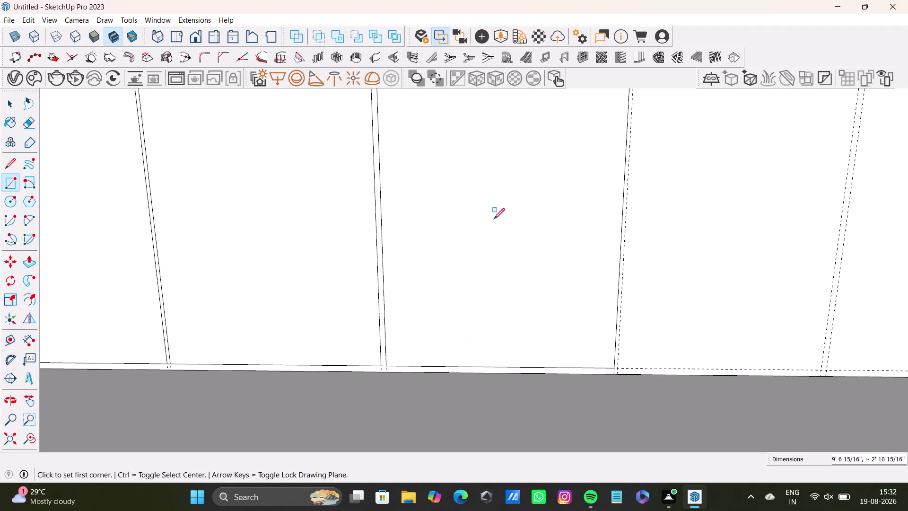
Draw a full-height rectangle over a wall panel, from its top corner to the floor.
scroll(down, 3)
scroll(down, 3)
middle_drag(492, 205, 467, 370)
scroll(up, 3)
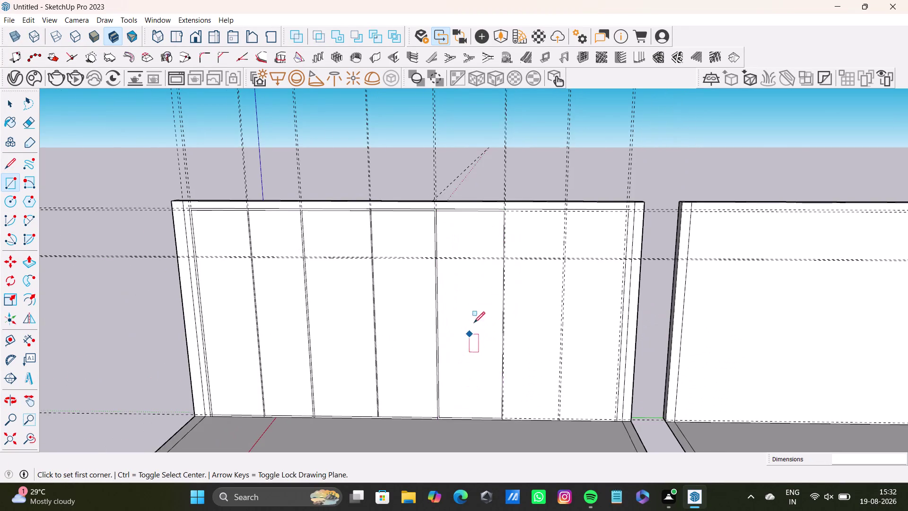
scroll(up, 3)
middle_drag(519, 210, 447, 311)
scroll(up, 3)
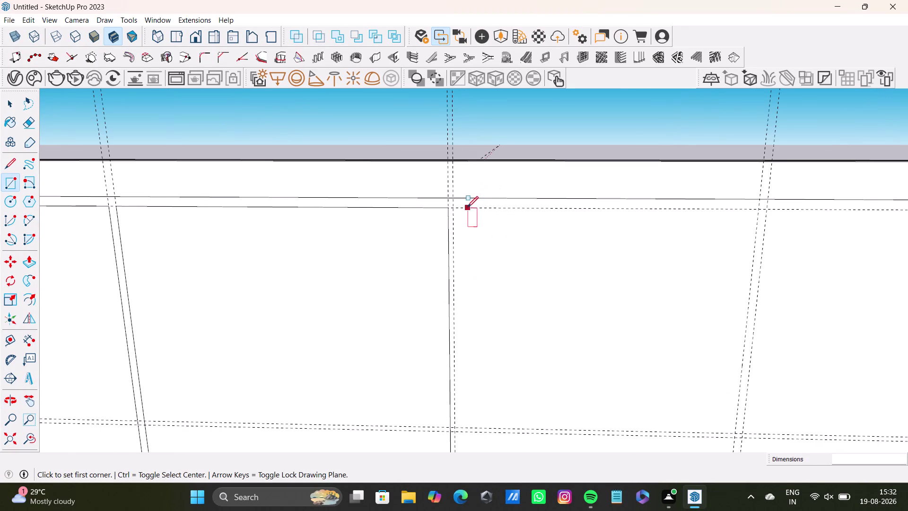
click(455, 210)
scroll(down, 3)
scroll(down, 3)
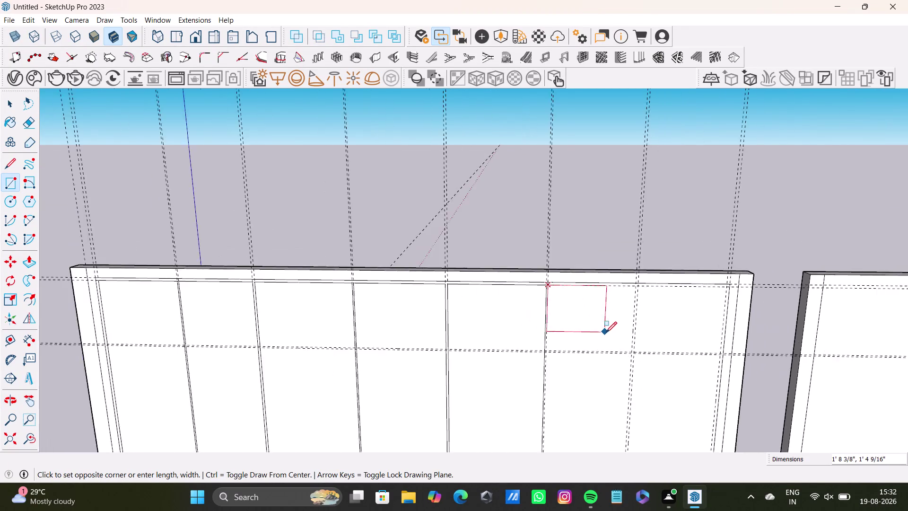
scroll(down, 3)
middle_drag(607, 345, 584, 231)
scroll(down, 3)
scroll(down, 3)
middle_drag(586, 345, 580, 231)
scroll(up, 3)
scroll(up, 3)
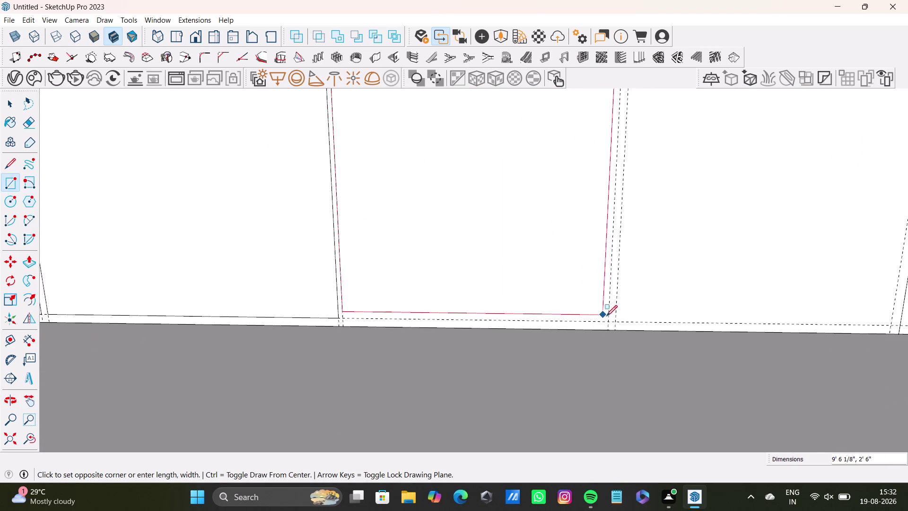
click(608, 323)
Draw a full-height rectangle over the end panel from top to floor, then return to Select.
scroll(down, 3)
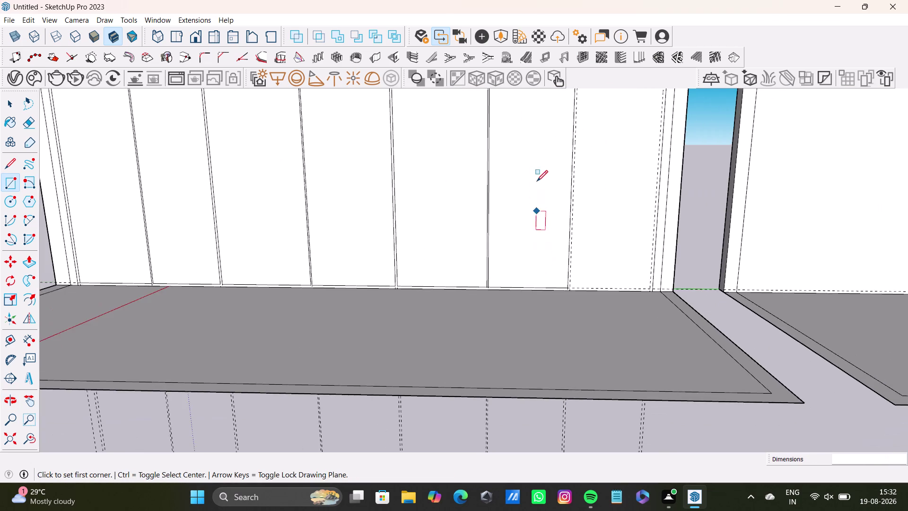
middle_drag(536, 181, 519, 393)
scroll(up, 3)
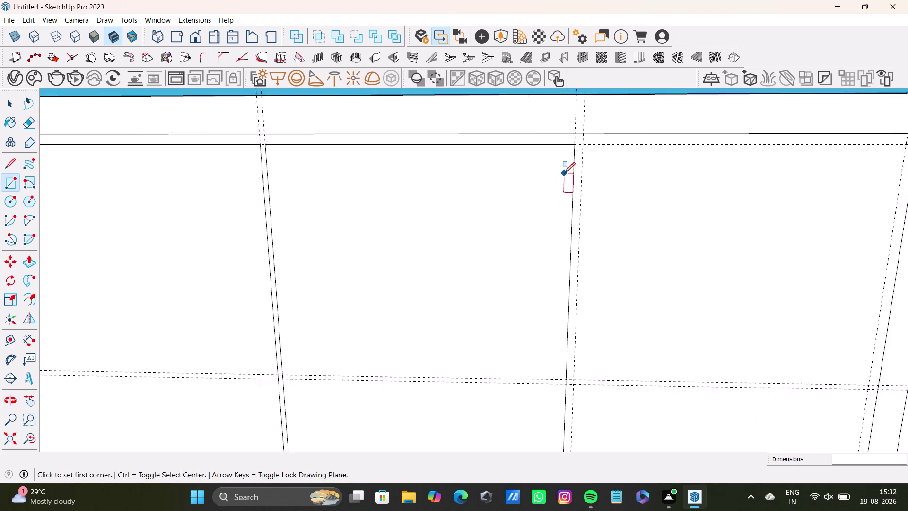
scroll(down, 3)
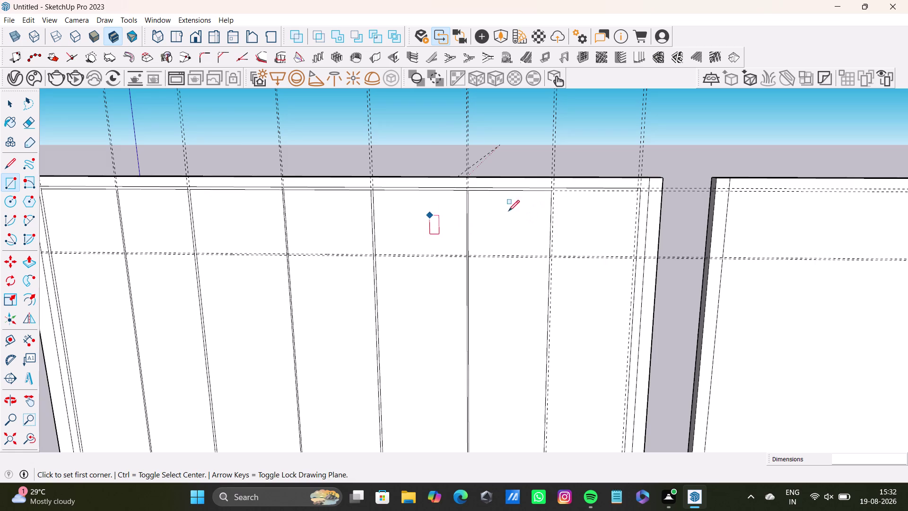
scroll(up, 3)
click(535, 165)
scroll(down, 3)
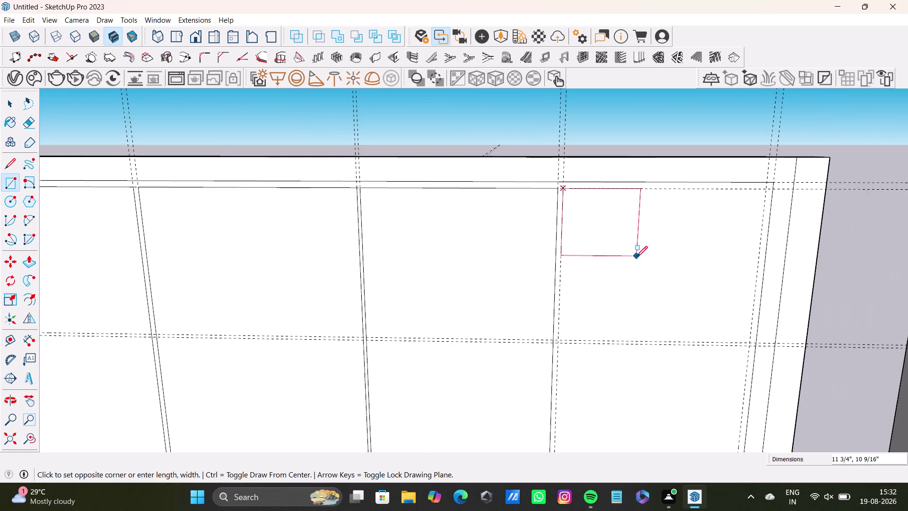
scroll(down, 3)
middle_drag(727, 344, 685, 182)
scroll(down, 3)
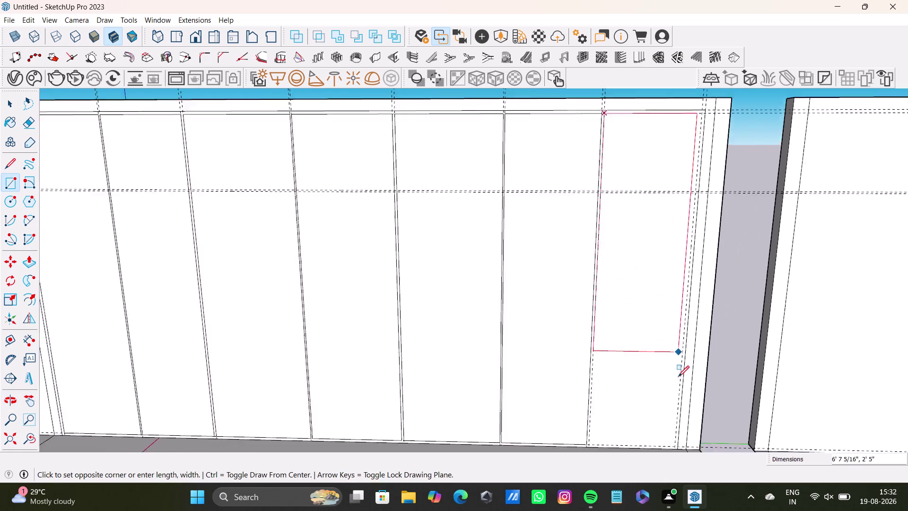
middle_drag(679, 373, 651, 274)
scroll(up, 3)
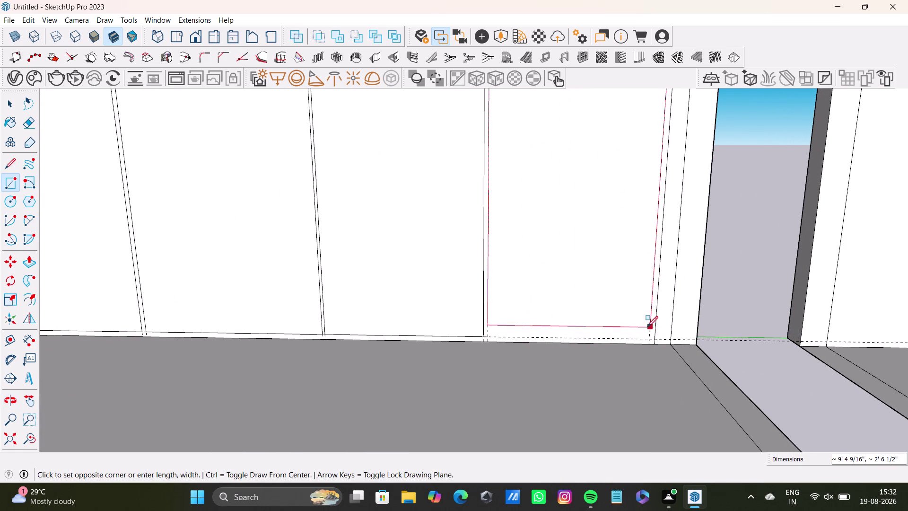
click(648, 337)
key(space)
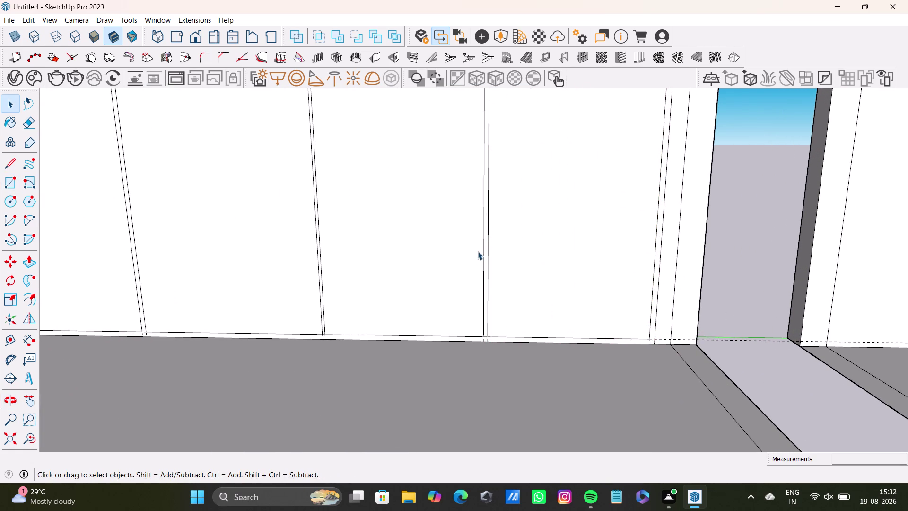
Orbit and zoom in on the joint between two wall panels.
scroll(down, 3)
middle_drag(479, 244, 536, 390)
scroll(down, 3)
middle_drag(428, 184, 526, 247)
scroll(up, 3)
middle_drag(274, 220, 424, 202)
scroll(up, 3)
middle_drag(265, 198, 442, 132)
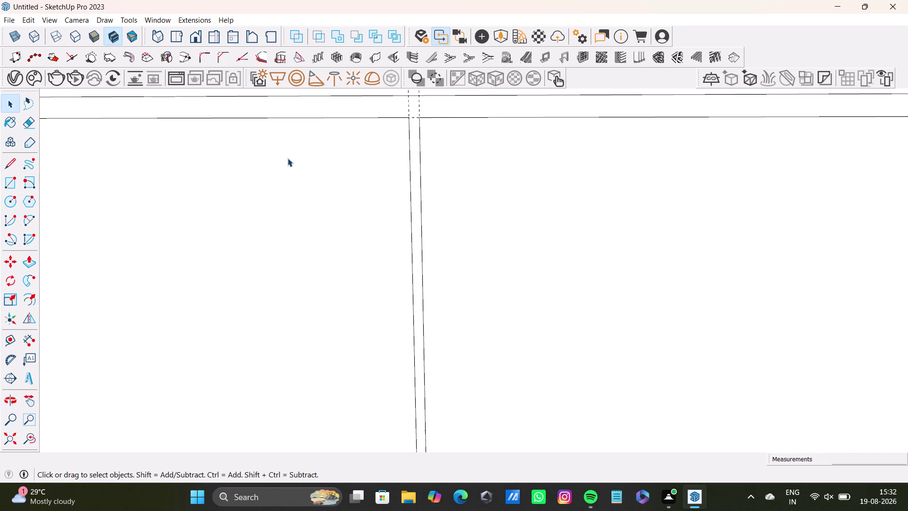
drag(8, 161, 15, 157)
scroll(up, 3)
middle_drag(419, 119, 410, 231)
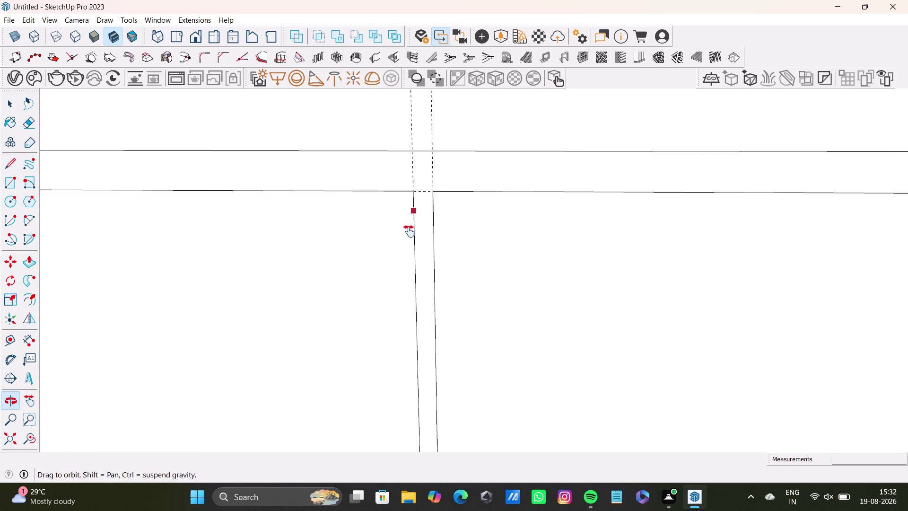
middle_drag(409, 231, 409, 231)
drag(408, 205, 419, 208)
click(430, 208)
key(space)
Draw a short edge at the floor from a panel's bottom corner.
scroll(down, 3)
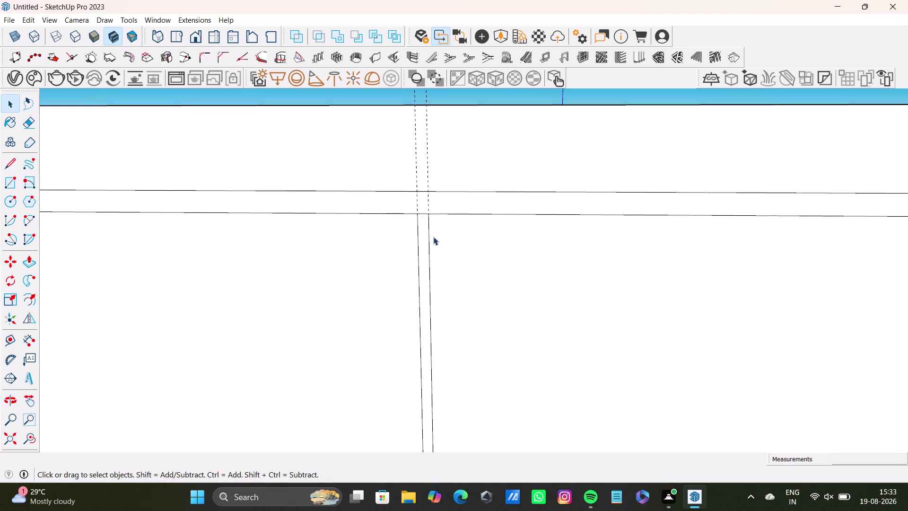
scroll(down, 3)
middle_drag(466, 253, 448, 123)
scroll(down, 3)
middle_drag(464, 288, 464, 279)
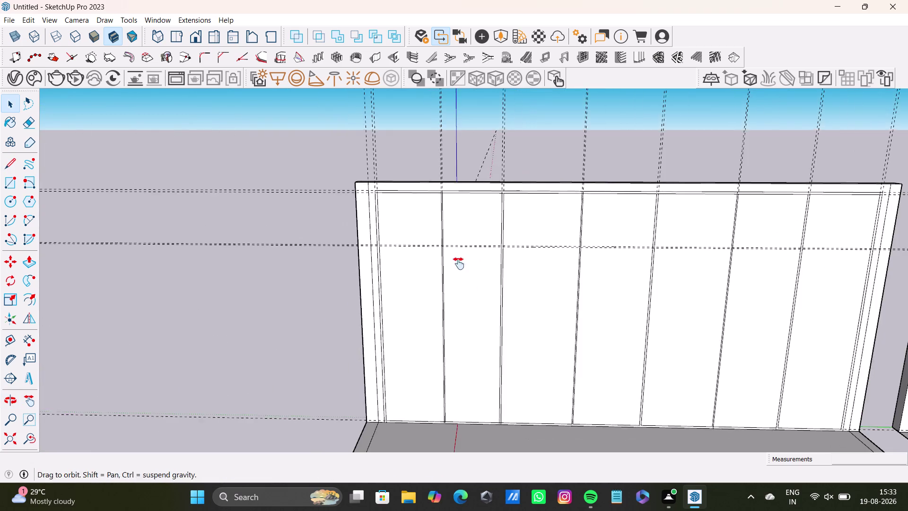
middle_drag(464, 280, 449, 205)
scroll(up, 3)
middle_drag(435, 358, 450, 236)
scroll(up, 3)
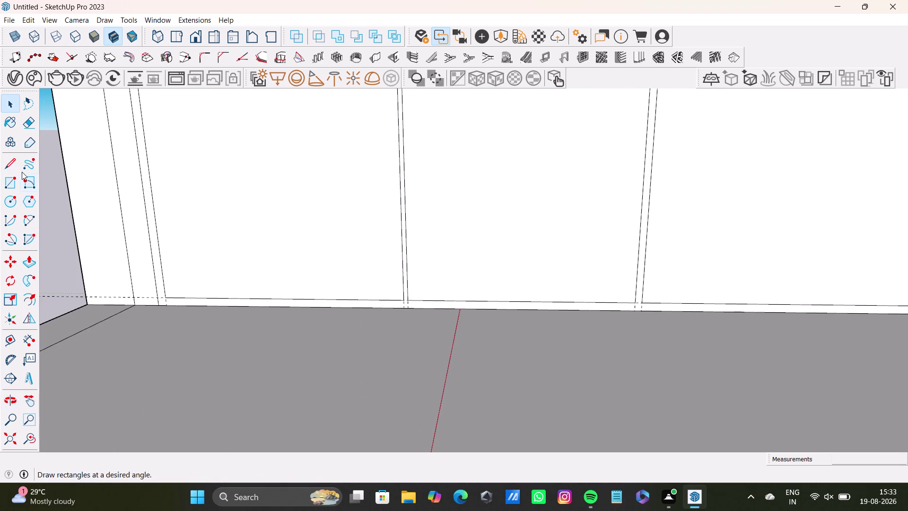
click(19, 166)
scroll(up, 3)
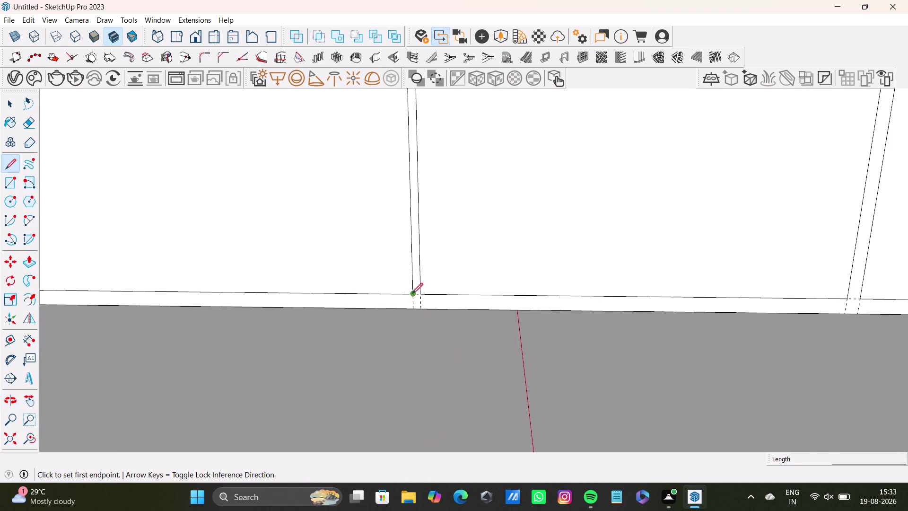
drag(410, 295, 414, 295)
click(420, 294)
key(space)
Draw an edge across the panel gap at the top of the wall.
scroll(down, 3)
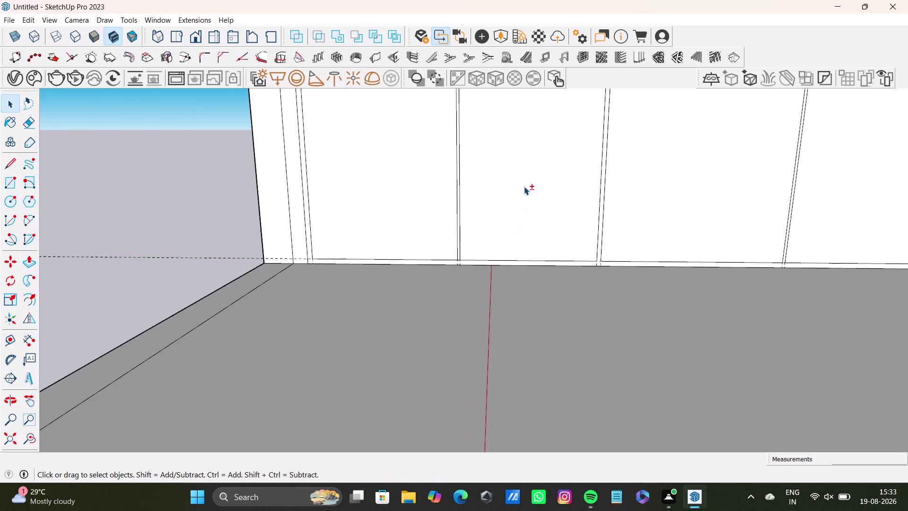
middle_drag(524, 187, 386, 409)
scroll(down, 3)
middle_drag(508, 214, 378, 360)
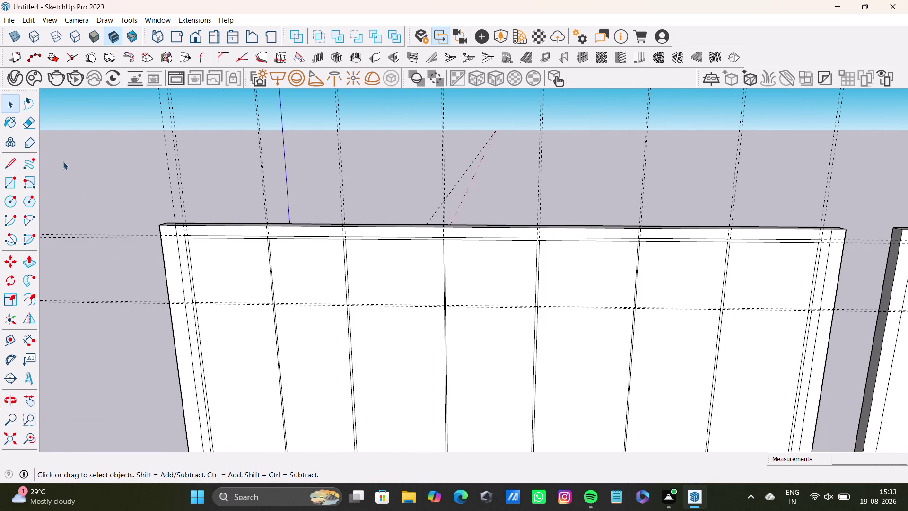
click(5, 168)
scroll(up, 3)
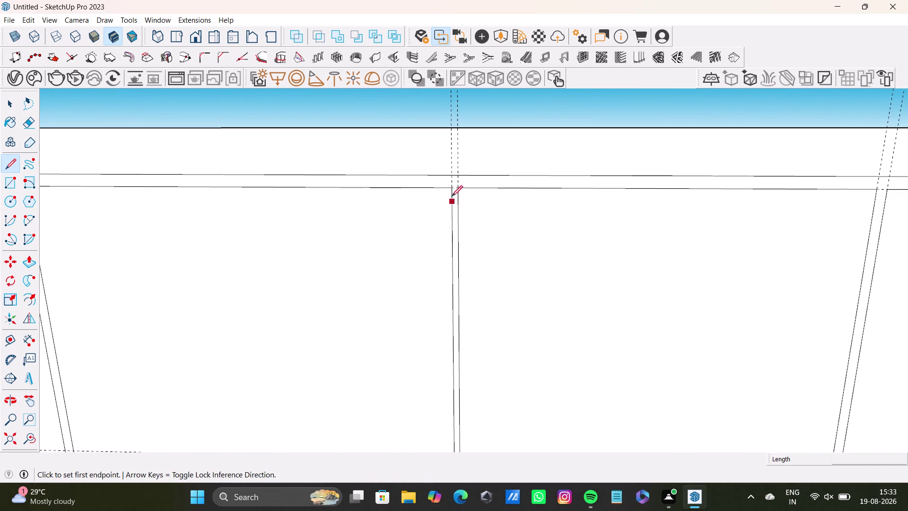
scroll(up, 3)
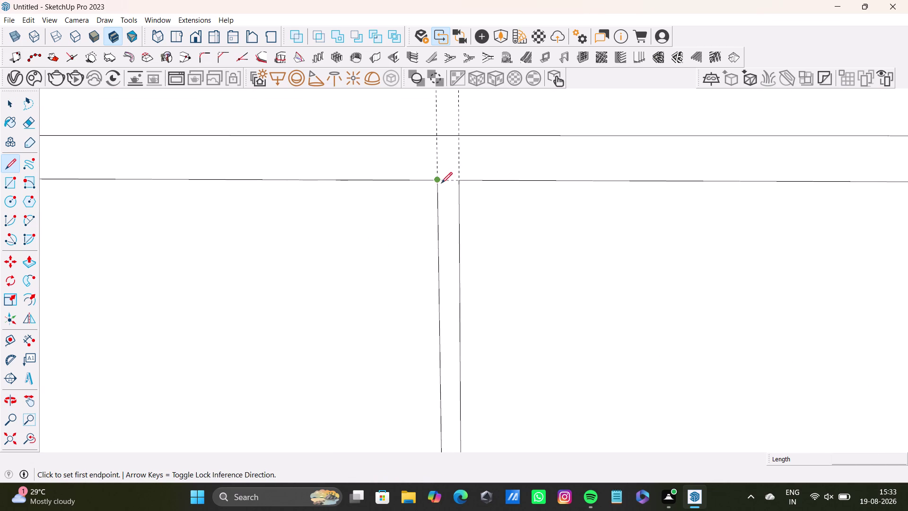
click(436, 180)
click(461, 183)
scroll(down, 3)
key(space)
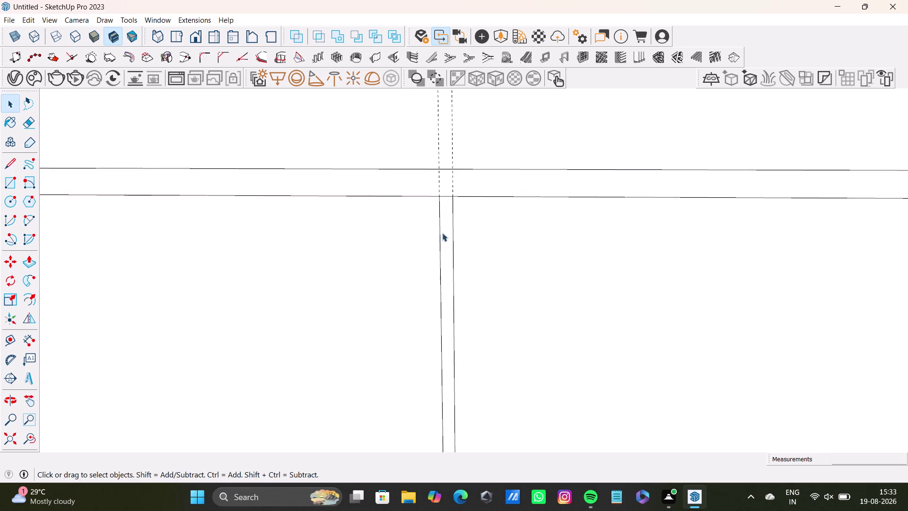
Close the gap between panels at the wall base with an edge.
scroll(down, 3)
middle_drag(481, 273, 486, 137)
scroll(down, 3)
middle_drag(503, 285, 488, 144)
scroll(down, 3)
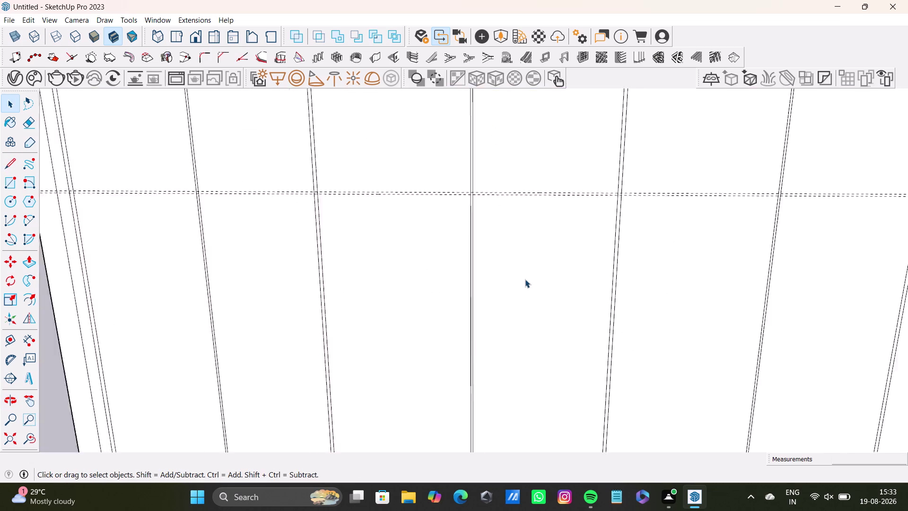
scroll(down, 3)
middle_drag(526, 282, 516, 215)
scroll(up, 3)
middle_drag(491, 348, 495, 236)
scroll(up, 3)
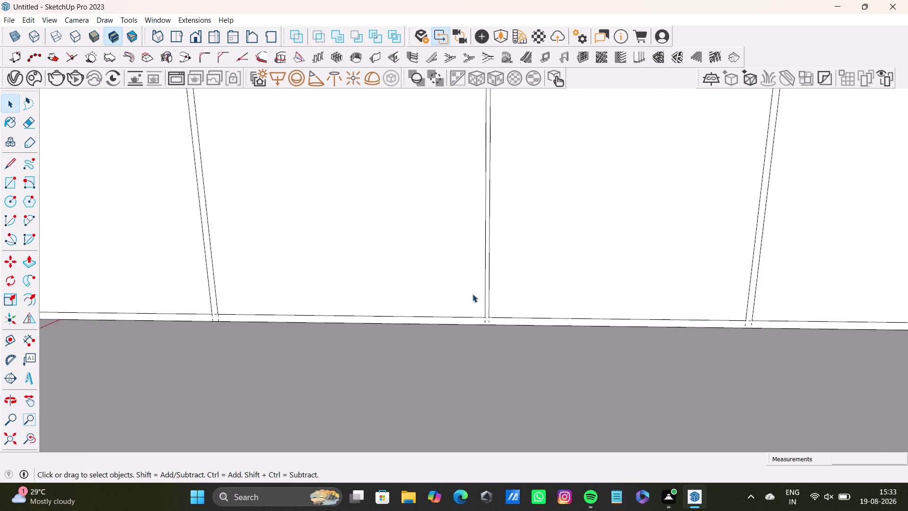
scroll(up, 3)
click(9, 151)
click(14, 171)
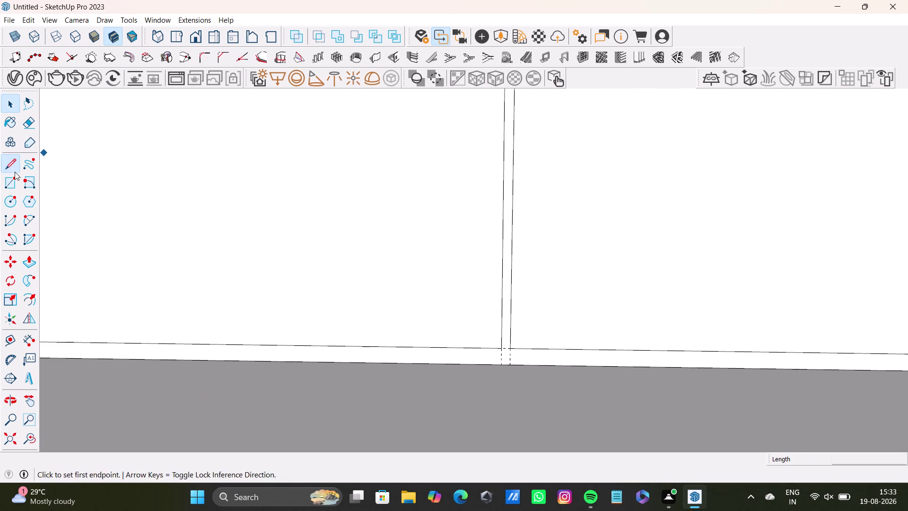
scroll(up, 3)
click(458, 322)
click(477, 321)
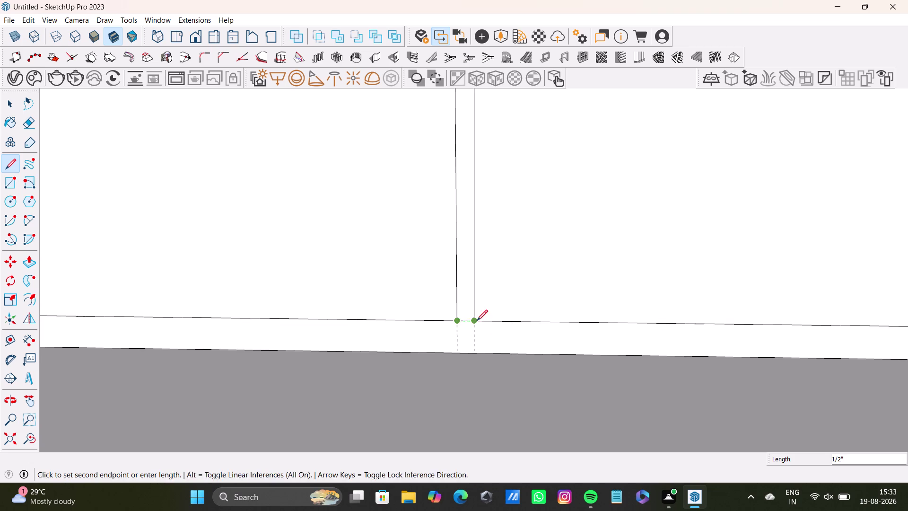
key(space)
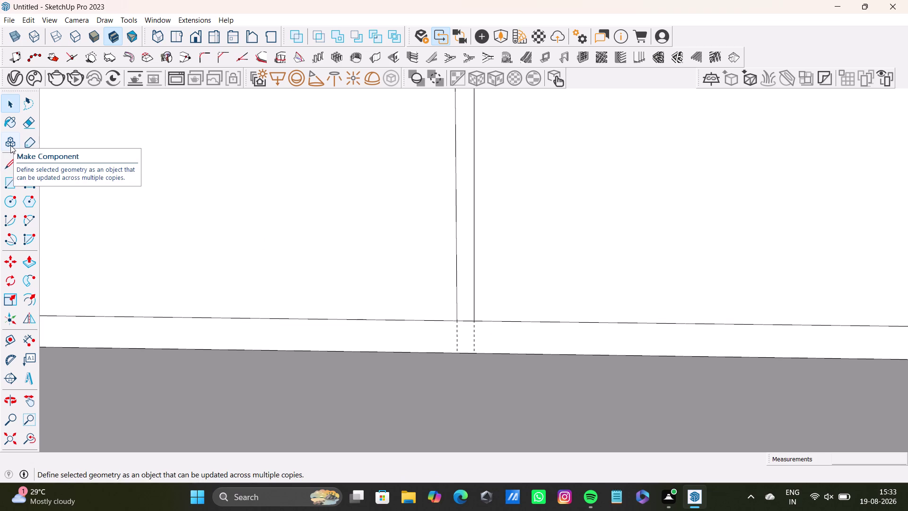
Seal the top of the divider gap with another edge.
scroll(down, 3)
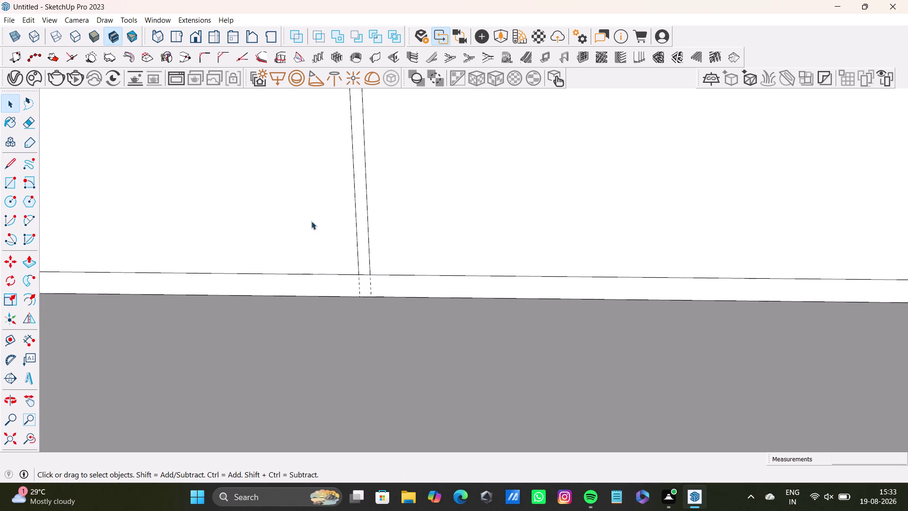
scroll(down, 3)
middle_drag(473, 208, 442, 426)
scroll(down, 3)
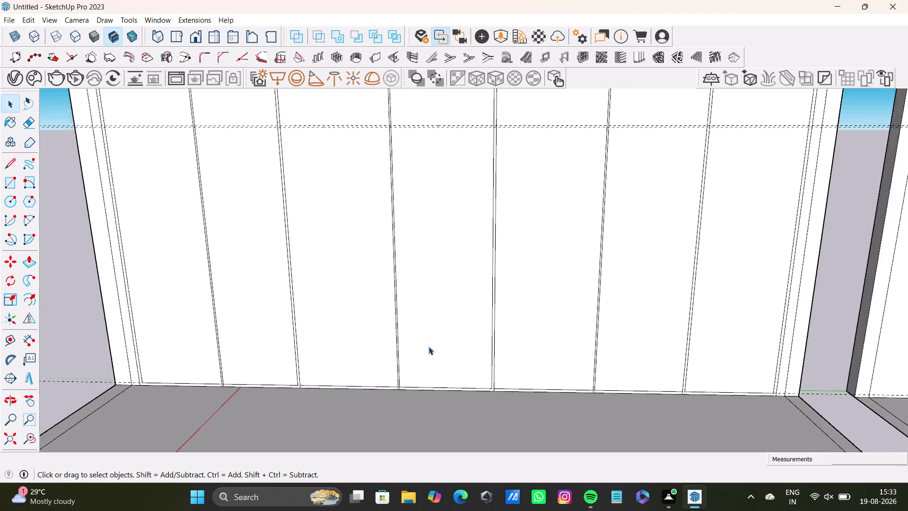
scroll(down, 3)
scroll(up, 3)
middle_drag(434, 213, 371, 317)
scroll(up, 3)
scroll(down, 3)
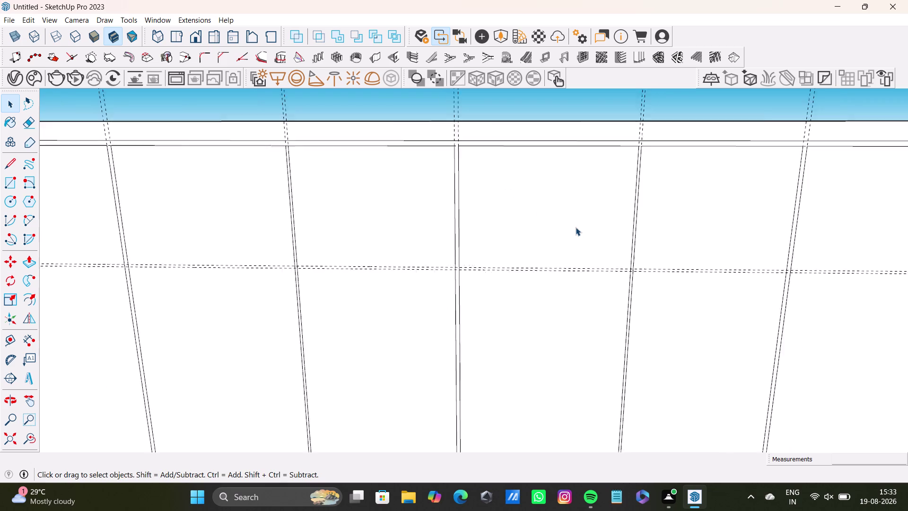
scroll(down, 3)
middle_drag(584, 227, 402, 254)
scroll(up, 3)
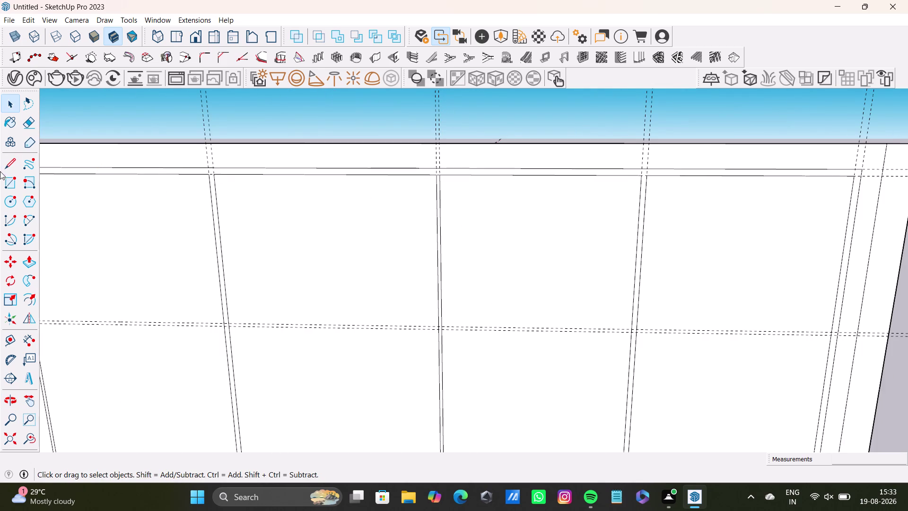
click(12, 160)
scroll(up, 3)
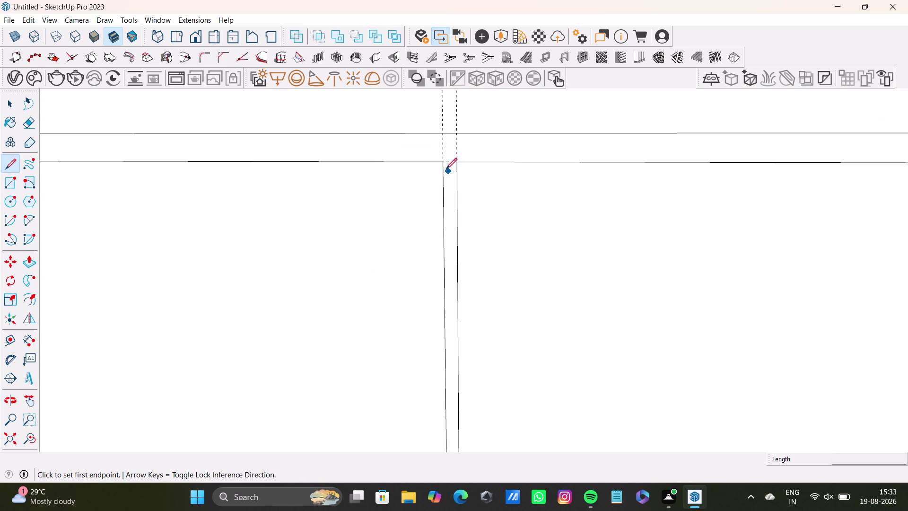
click(443, 164)
click(458, 161)
key(space)
Seal the bottom of the divider gap with an edge, then view the whole divided wall.
scroll(down, 3)
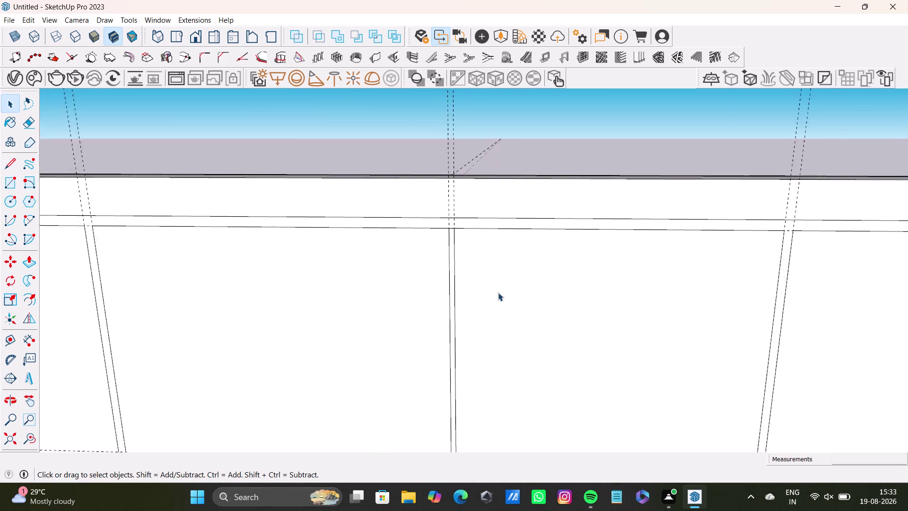
scroll(down, 3)
middle_drag(517, 316, 504, 192)
scroll(down, 3)
middle_drag(517, 351, 522, 197)
scroll(up, 3)
scroll(down, 3)
scroll(up, 3)
middle_drag(540, 352, 540, 205)
scroll(down, 3)
scroll(up, 3)
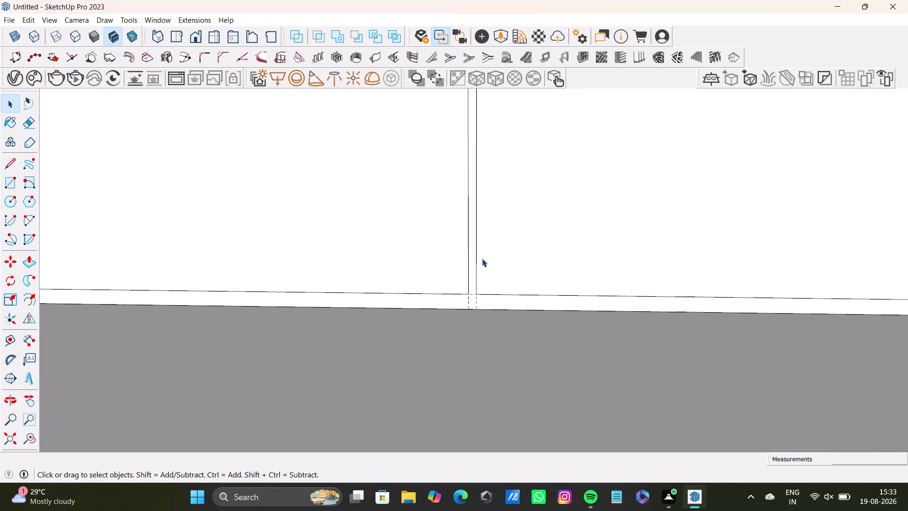
scroll(up, 3)
click(15, 168)
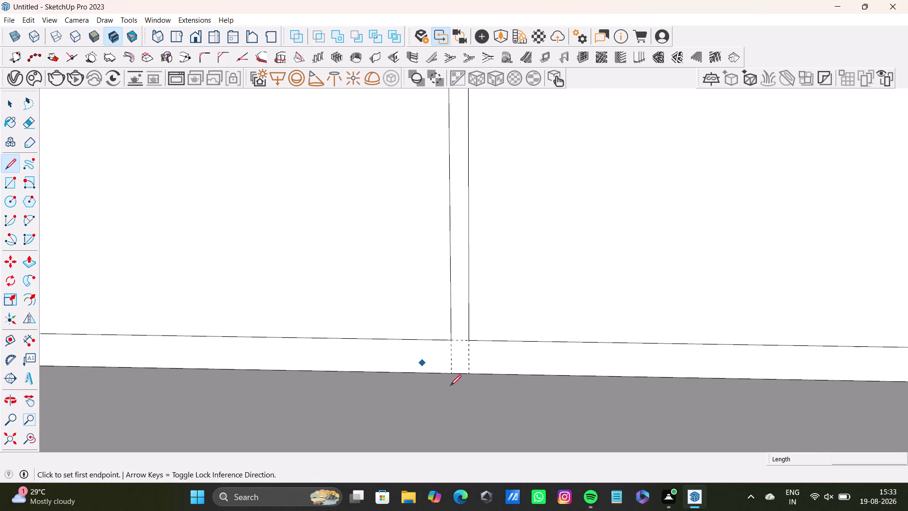
scroll(up, 3)
click(422, 327)
click(449, 327)
key(space)
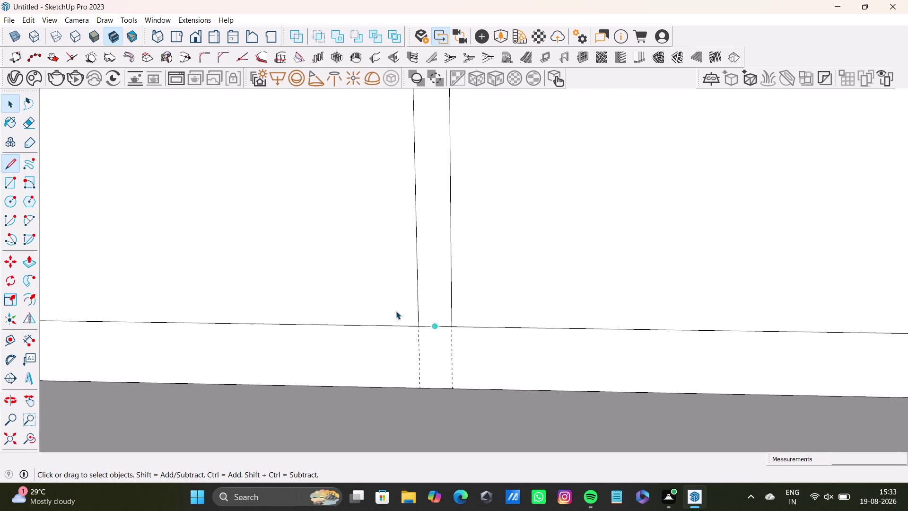
scroll(down, 3)
middle_drag(333, 222, 558, 463)
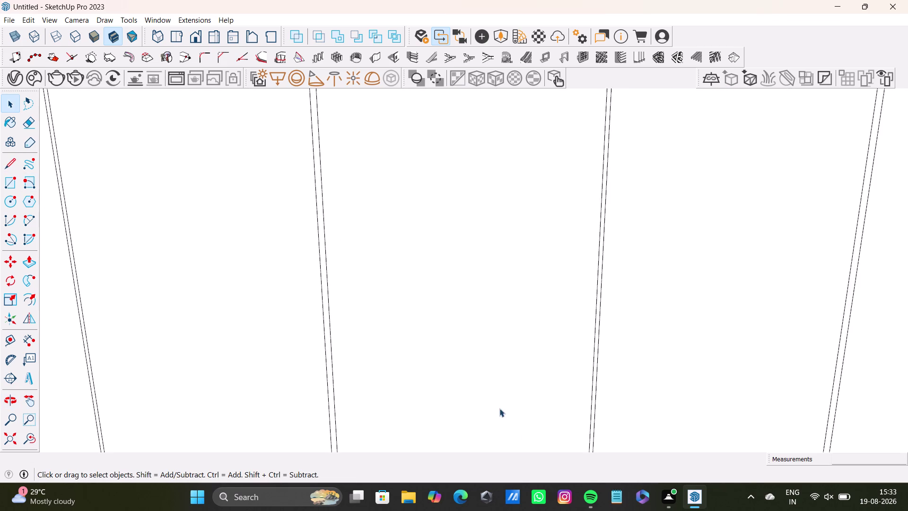
scroll(down, 3)
scroll(up, 3)
scroll(down, 3)
middle_drag(274, 279, 504, 298)
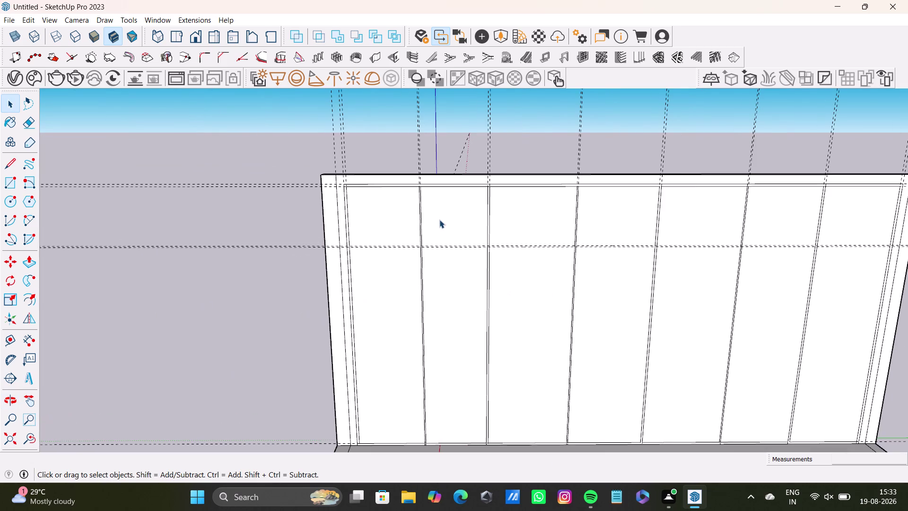
Pull the leftmost wall panel out about 3' 3 1/2" into a tall block.
click(440, 219)
click(415, 226)
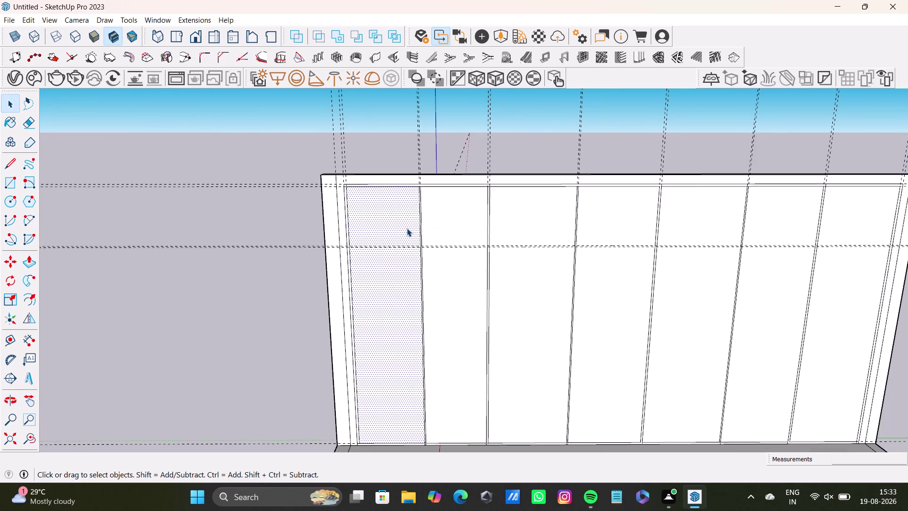
key(p)
drag(405, 228, 395, 243)
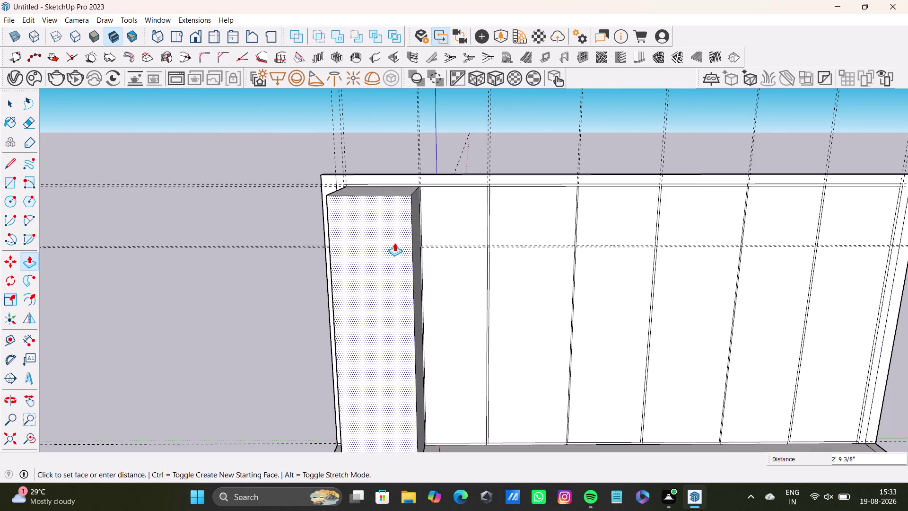
drag(394, 243, 390, 244)
key(space)
click(451, 222)
middle_drag(438, 268, 420, 301)
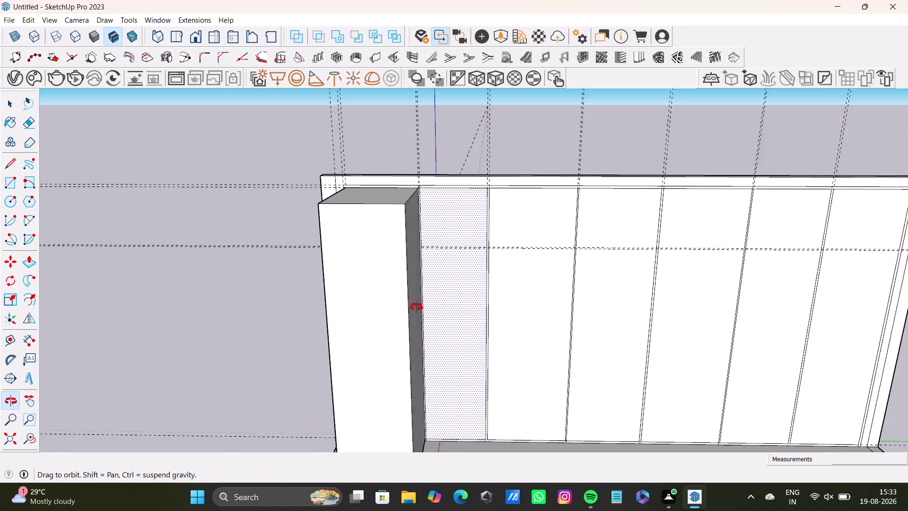
middle_drag(420, 301, 387, 318)
middle_drag(443, 277, 426, 299)
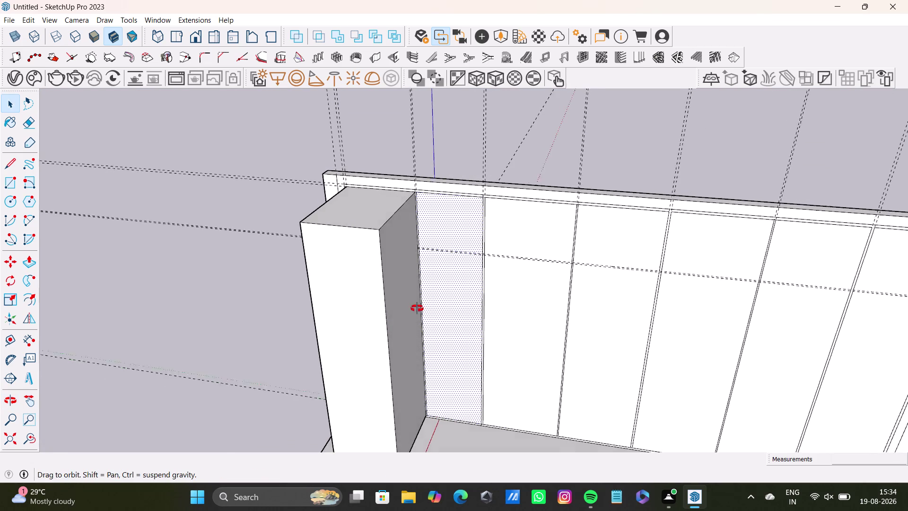
middle_drag(426, 300, 377, 313)
Extrude the second panel into a block matching the first block's depth.
key(p)
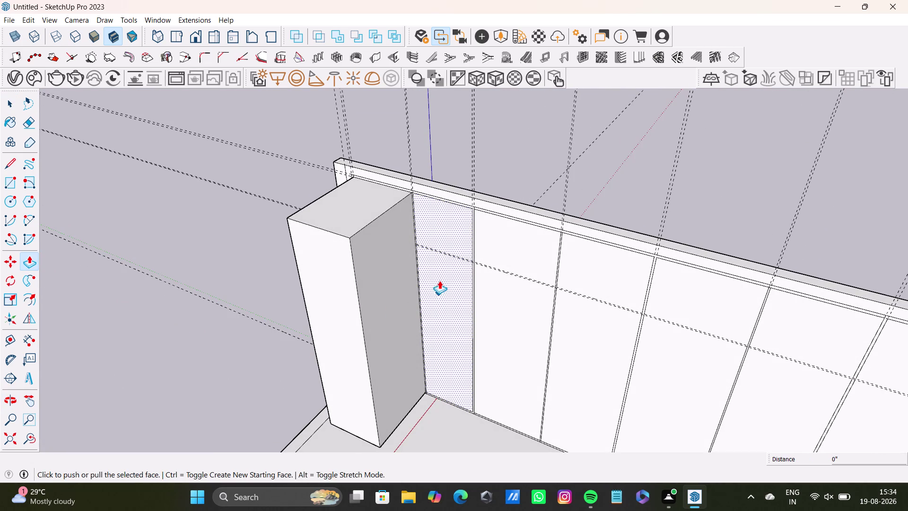
drag(442, 249, 361, 273)
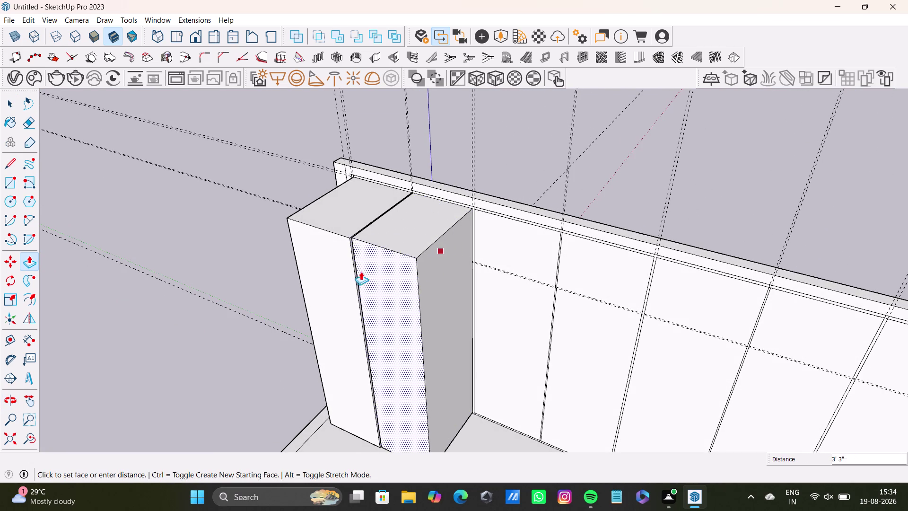
drag(361, 273, 345, 262)
scroll(down, 3)
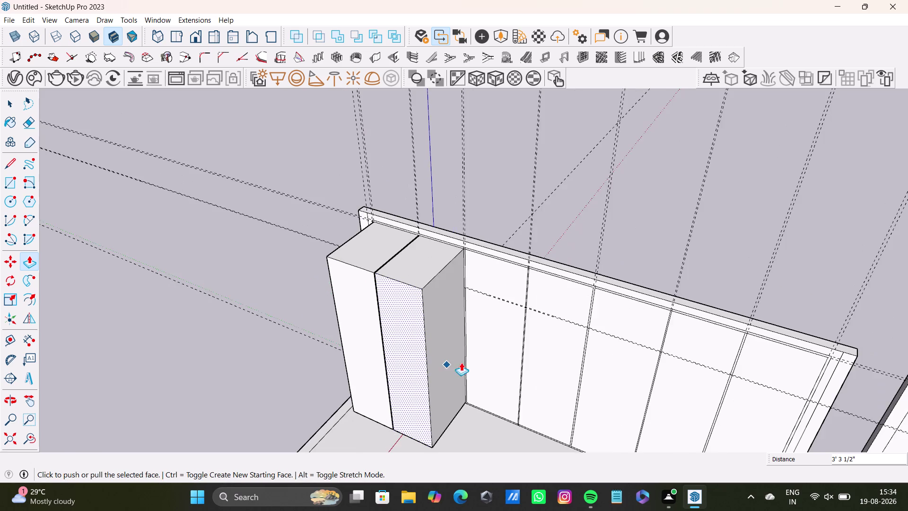
middle_drag(476, 360, 536, 301)
Extrude the third panel and adjust its depth to align with its neighbours.
key(space)
click(539, 219)
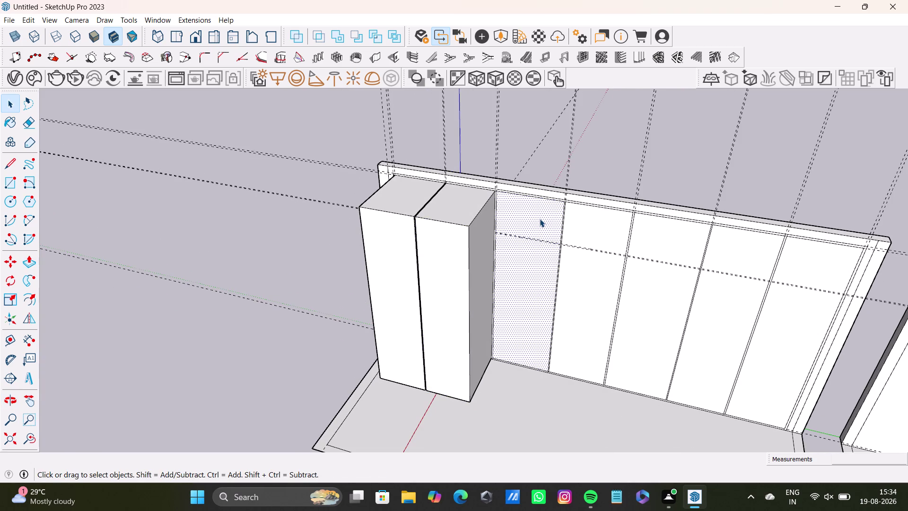
key(p)
drag(540, 219, 477, 226)
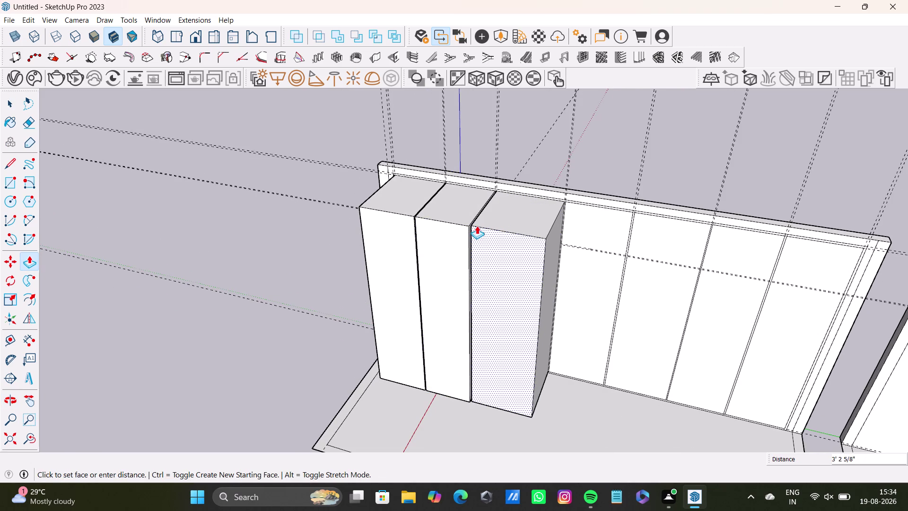
drag(477, 226, 472, 226)
middle_drag(487, 346, 563, 238)
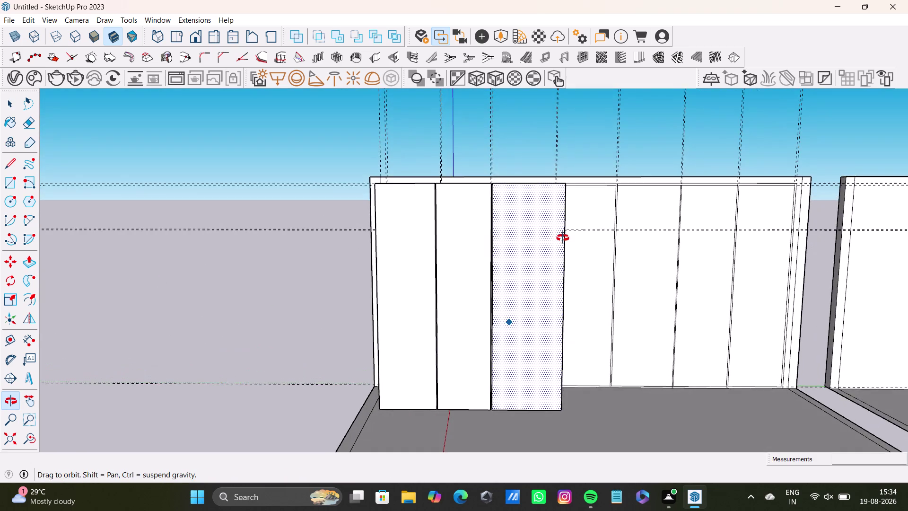
middle_drag(563, 238, 549, 327)
drag(592, 209, 590, 218)
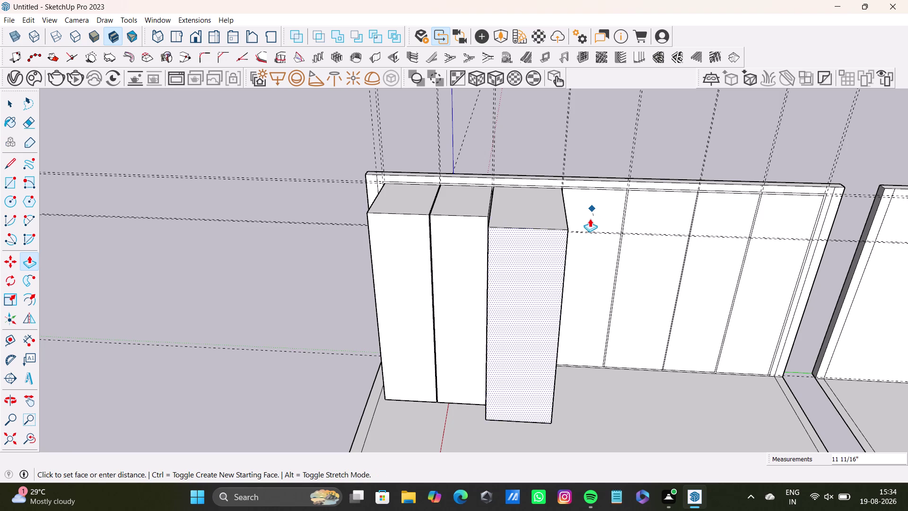
drag(590, 218, 471, 218)
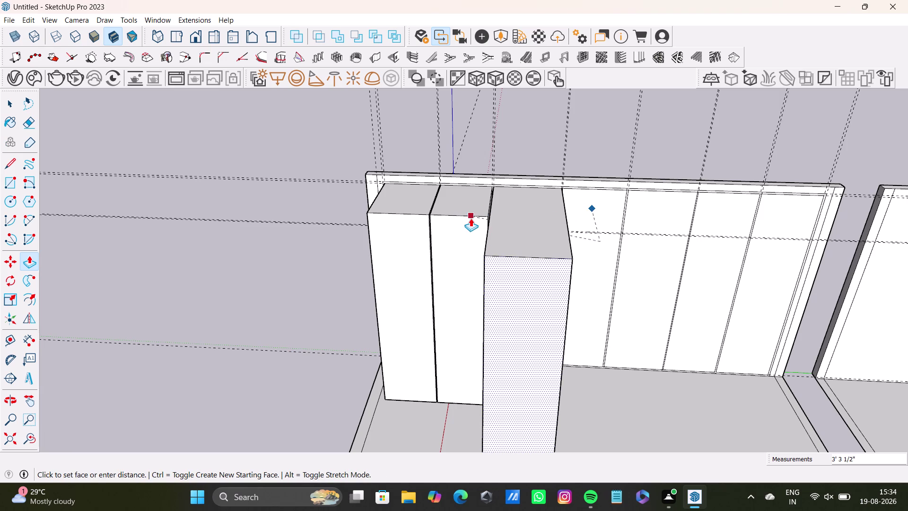
drag(471, 218, 471, 218)
drag(544, 278, 477, 223)
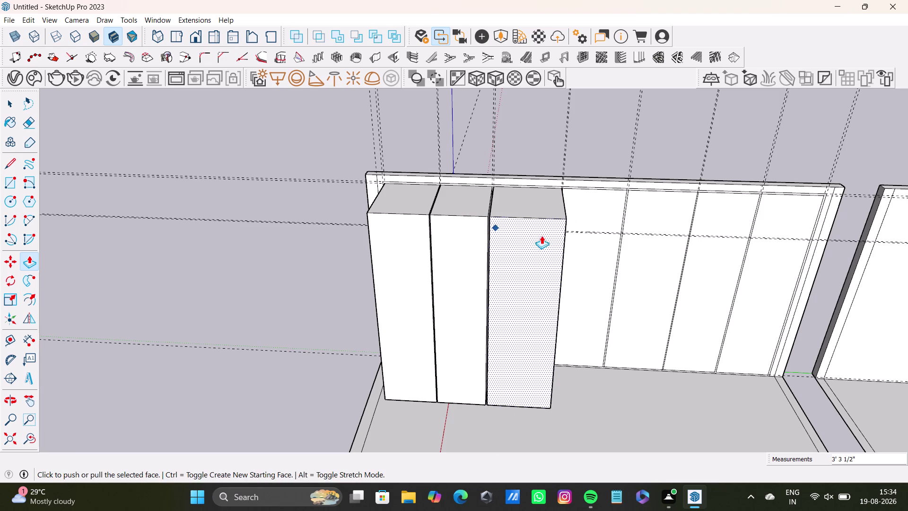
Extrude the fourth panel to the same depth as the other blocks.
key(space)
click(583, 202)
key(p)
drag(587, 209, 532, 228)
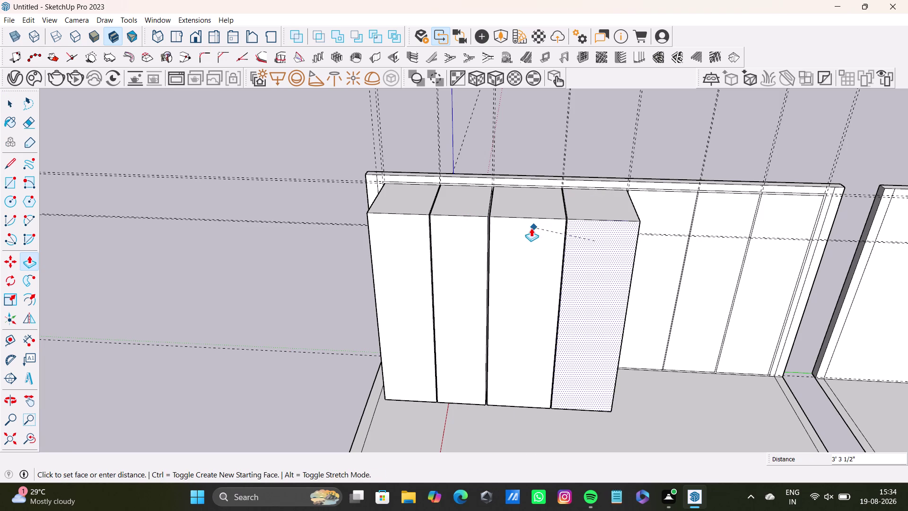
drag(531, 228, 530, 229)
key(space)
scroll(down, 3)
middle_drag(613, 301, 502, 294)
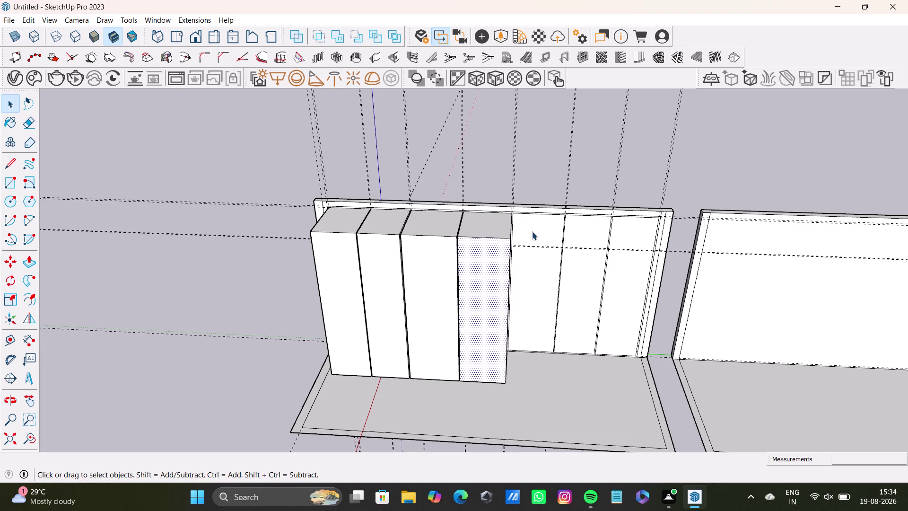
Extrude the remaining panels to matching depth and view the finished row of blocks.
click(527, 231)
key(p)
drag(535, 225, 483, 248)
key(space)
click(585, 228)
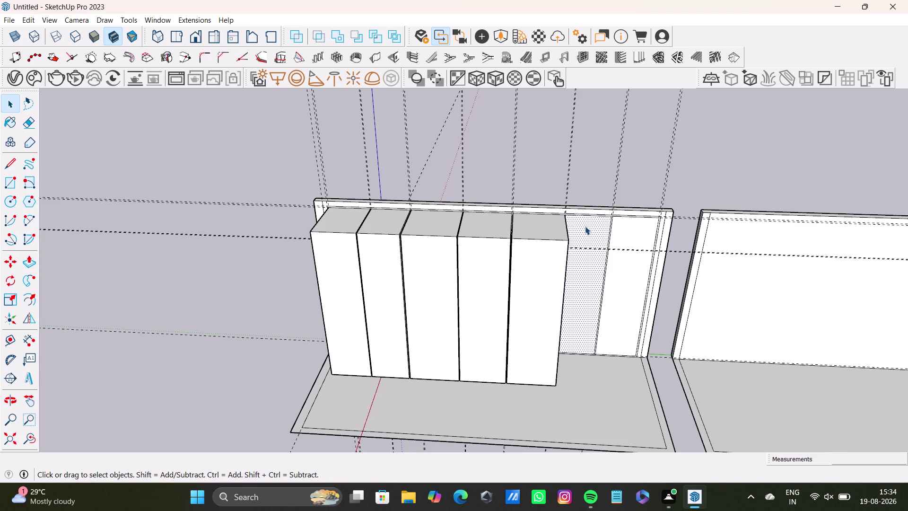
key(p)
drag(585, 221, 539, 259)
key(space)
click(638, 227)
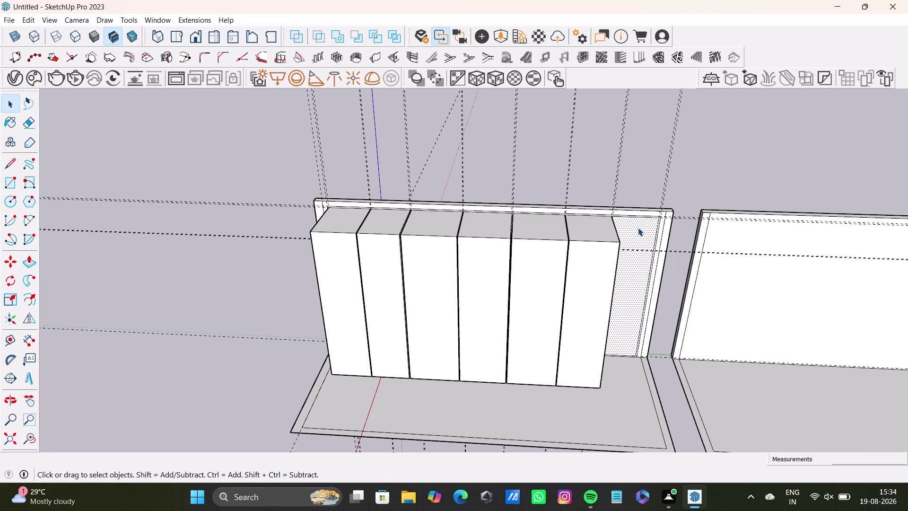
key(p)
drag(638, 227, 585, 265)
key(space)
scroll(down, 3)
middle_drag(583, 266, 739, 176)
scroll(up, 3)
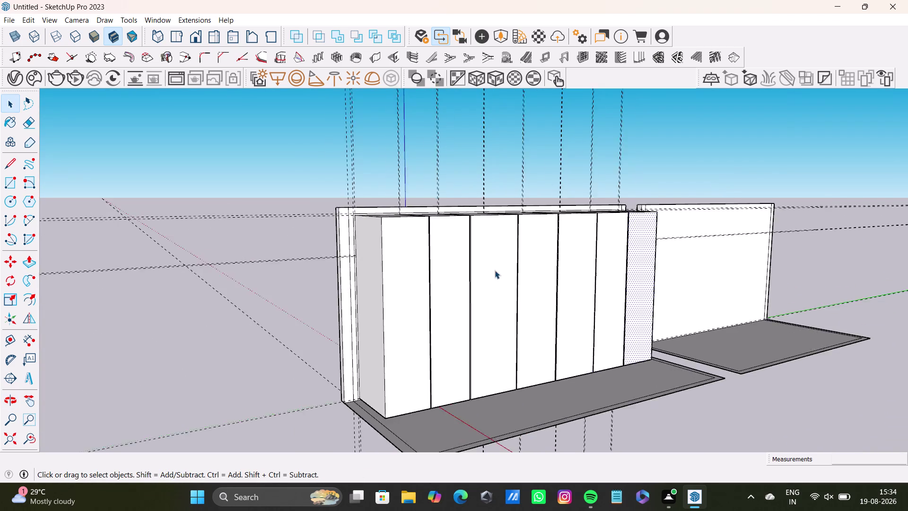
Zoom in close to a narrow gap between two neighbouring blocks.
scroll(up, 3)
middle_drag(494, 264, 318, 235)
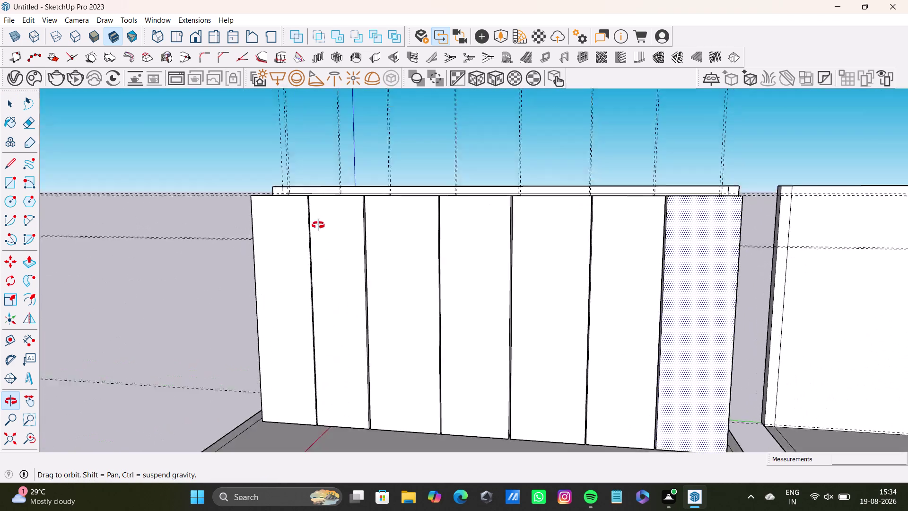
middle_drag(319, 236, 390, 310)
scroll(up, 3)
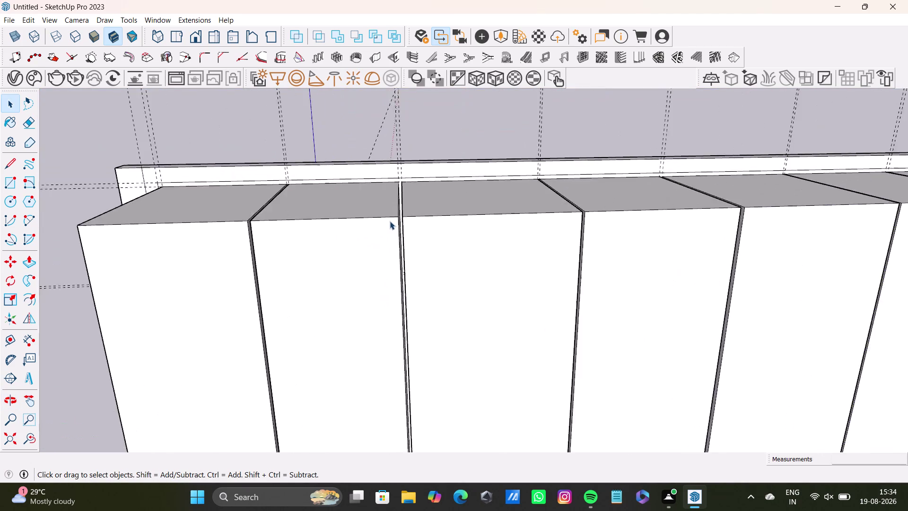
scroll(up, 3)
middle_drag(419, 186, 424, 286)
scroll(up, 3)
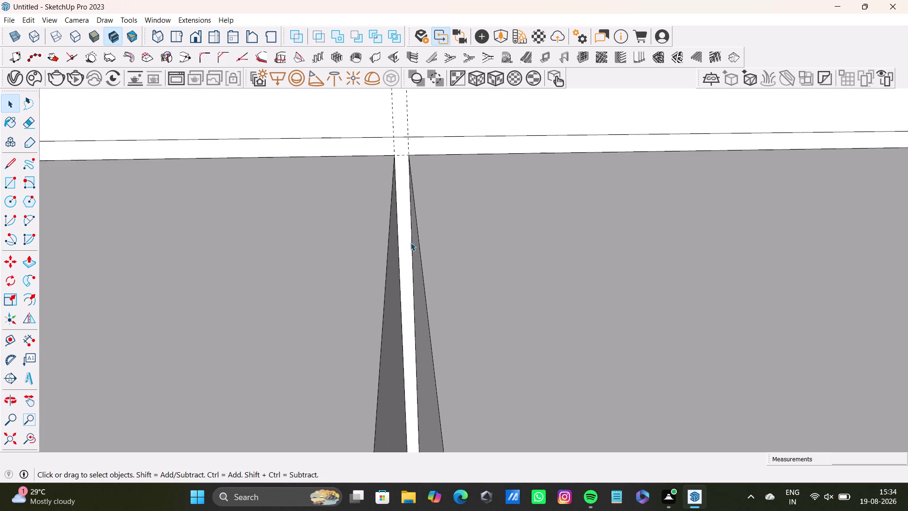
scroll(up, 3)
middle_drag(415, 193, 441, 205)
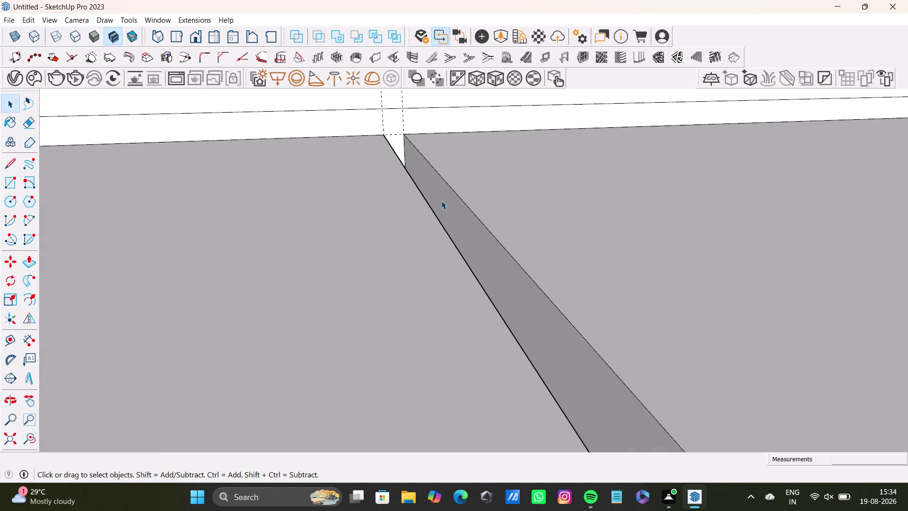
key(p)
drag(448, 196, 459, 196)
key(space)
Pull the thin face inside the gap about 3/16" toward the next block.
click(455, 205)
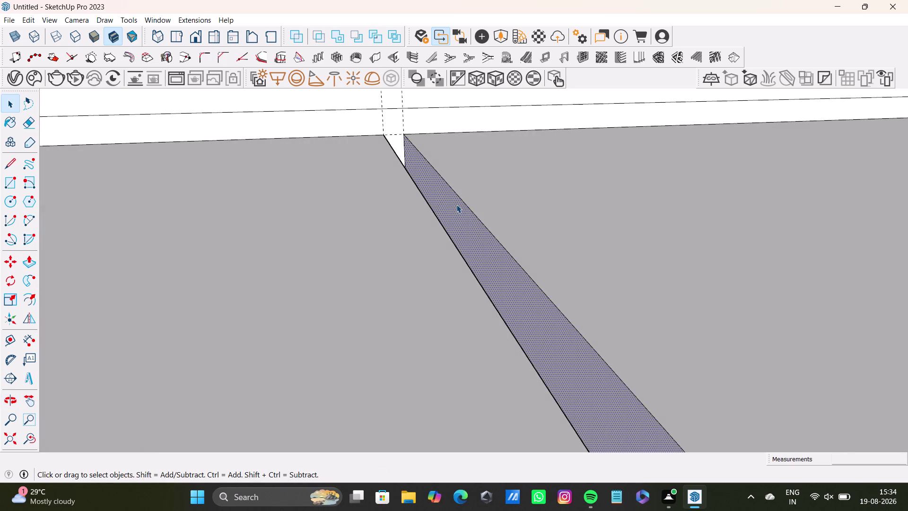
key(p)
drag(456, 203, 464, 198)
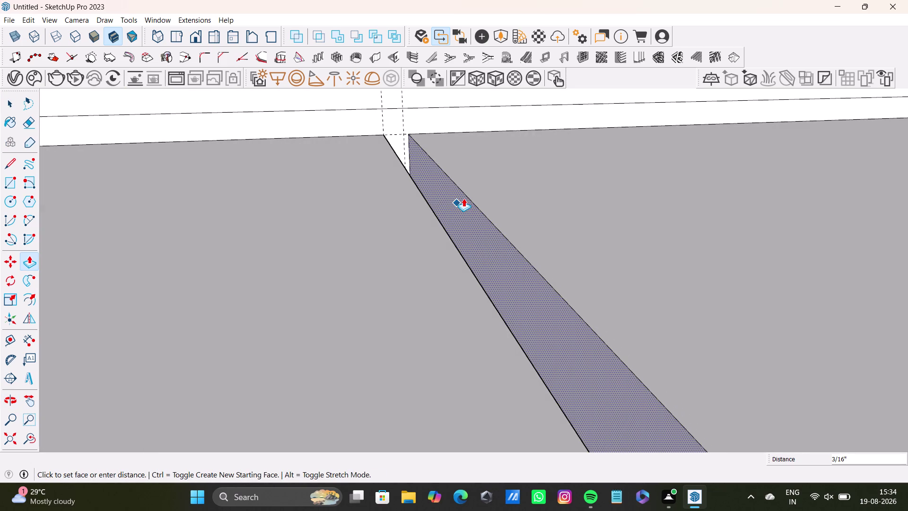
drag(464, 198, 462, 198)
key(space)
scroll(down, 3)
click(459, 203)
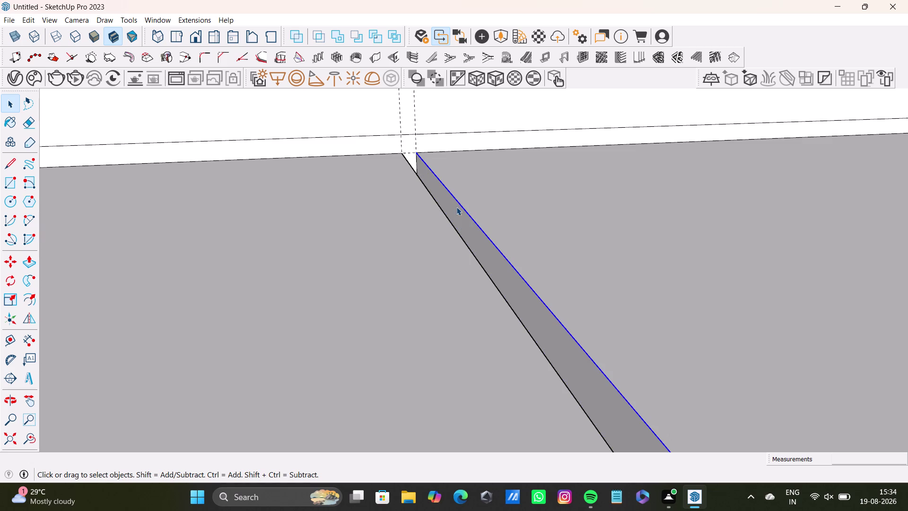
click(457, 207)
key(p)
drag(458, 211, 465, 207)
key(space)
Orbit along the row of blocks to check the seam and locate the next gap.
scroll(down, 3)
middle_drag(636, 236, 381, 185)
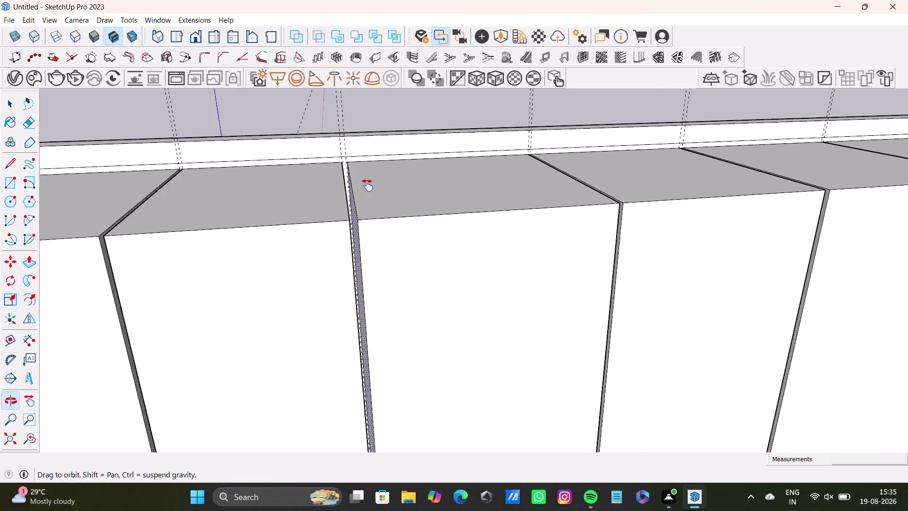
middle_drag(381, 185, 368, 185)
scroll(down, 3)
middle_drag(403, 191, 341, 97)
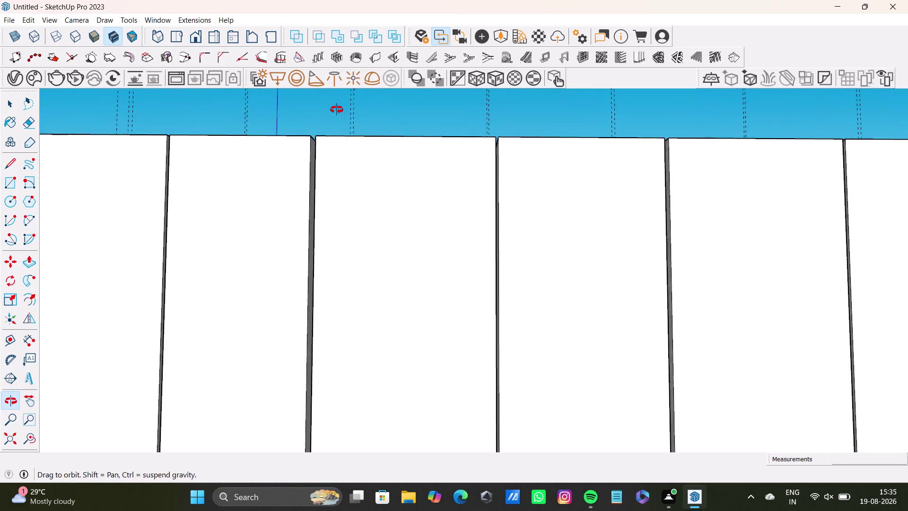
middle_drag(340, 98, 337, 256)
scroll(up, 3)
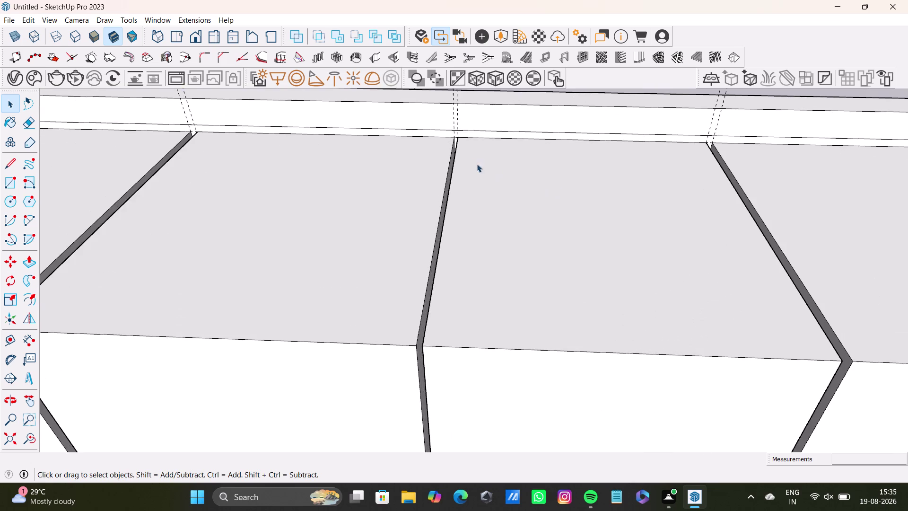
middle_drag(477, 164, 502, 228)
scroll(up, 3)
middle_drag(519, 216, 560, 211)
scroll(up, 3)
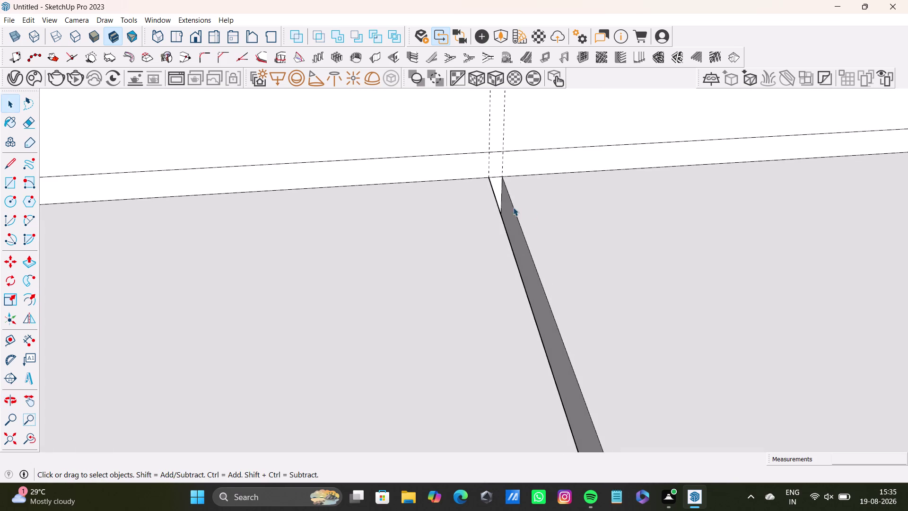
Push/Pull the first gap strip across to its neighbouring block.
key(space)
click(513, 213)
key(p)
drag(514, 215, 514, 216)
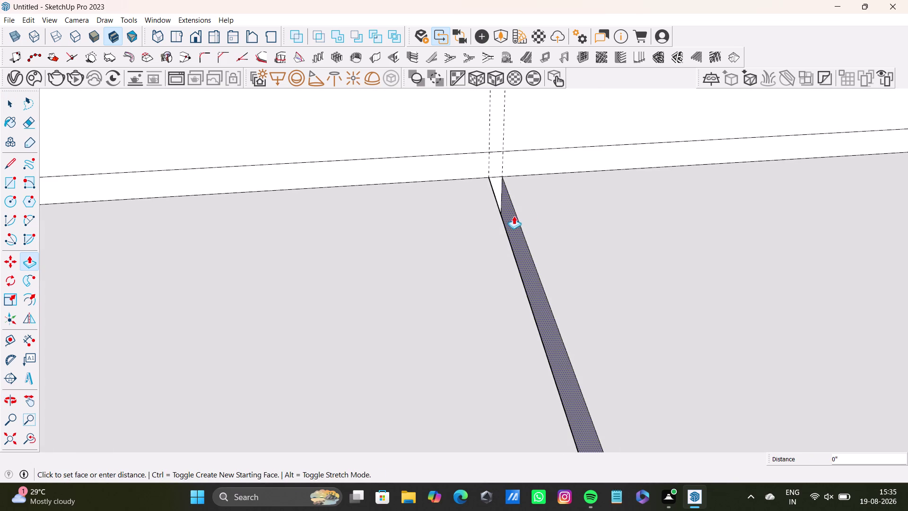
drag(514, 216, 508, 214)
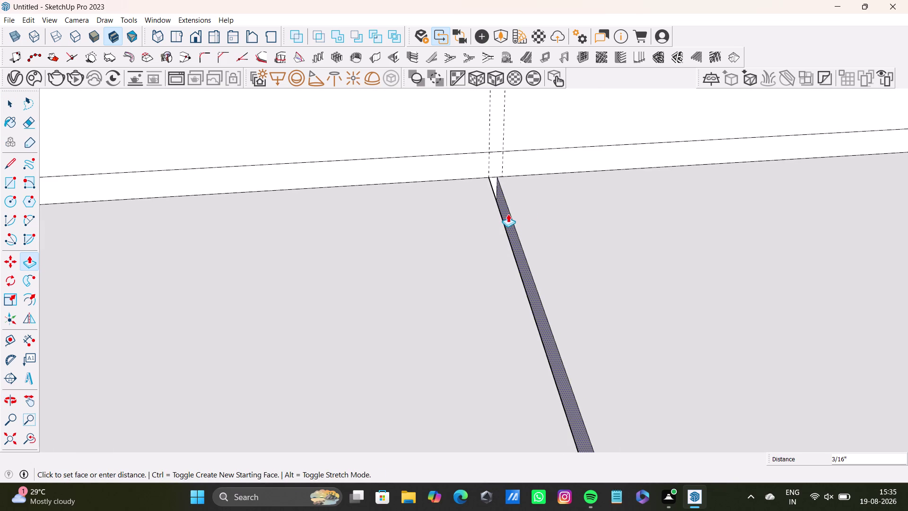
drag(508, 214, 506, 215)
key(space)
Orbit to the next gap and push its thin face closed.
scroll(down, 3)
middle_drag(453, 229, 781, 211)
scroll(up, 3)
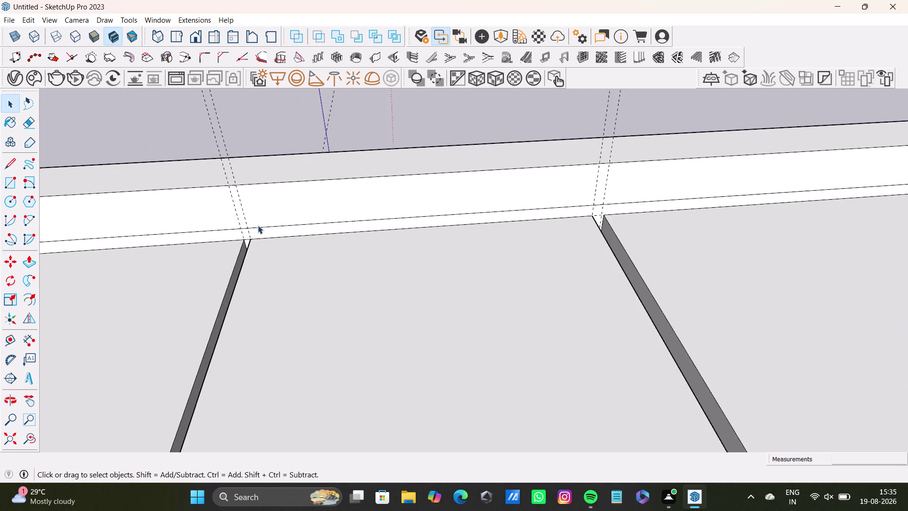
scroll(up, 3)
middle_drag(266, 230, 338, 256)
scroll(down, 3)
middle_drag(336, 251, 511, 164)
scroll(up, 3)
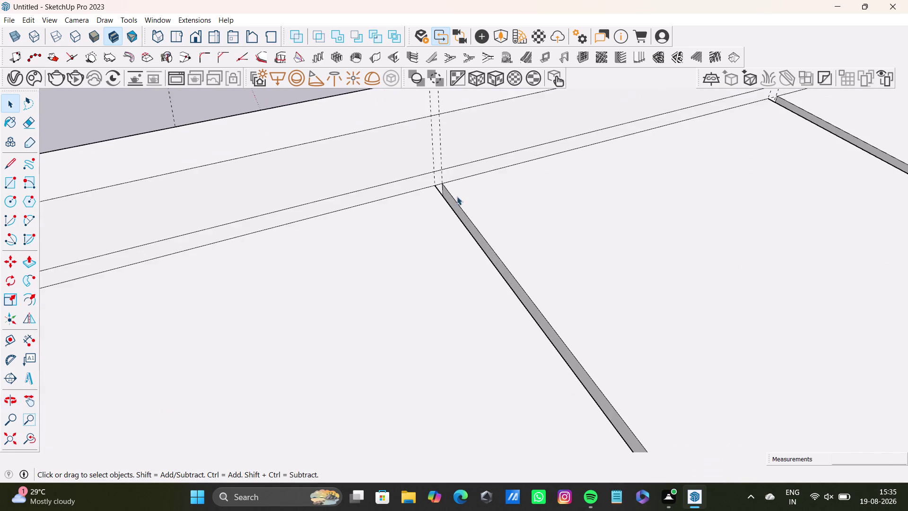
scroll(up, 3)
click(456, 192)
key(p)
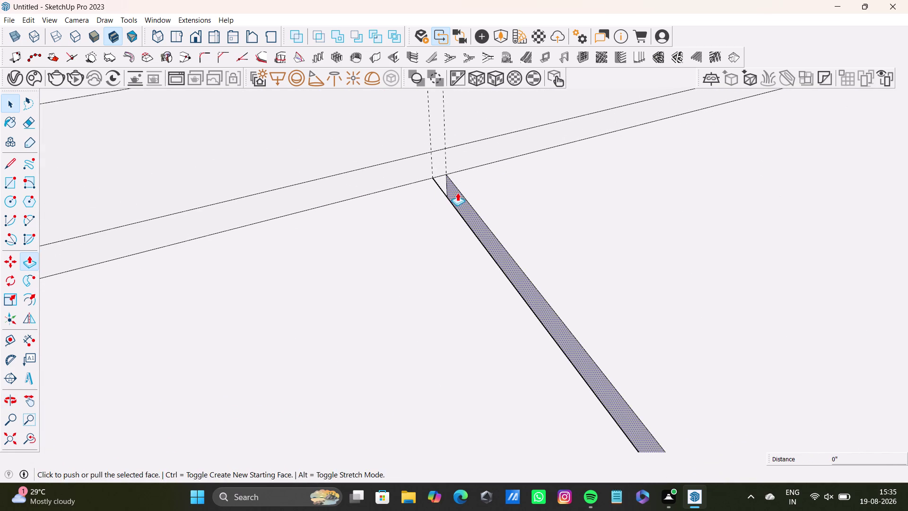
drag(457, 193, 448, 193)
key(space)
Orbit out to review the row of cabinet blocks.
scroll(down, 3)
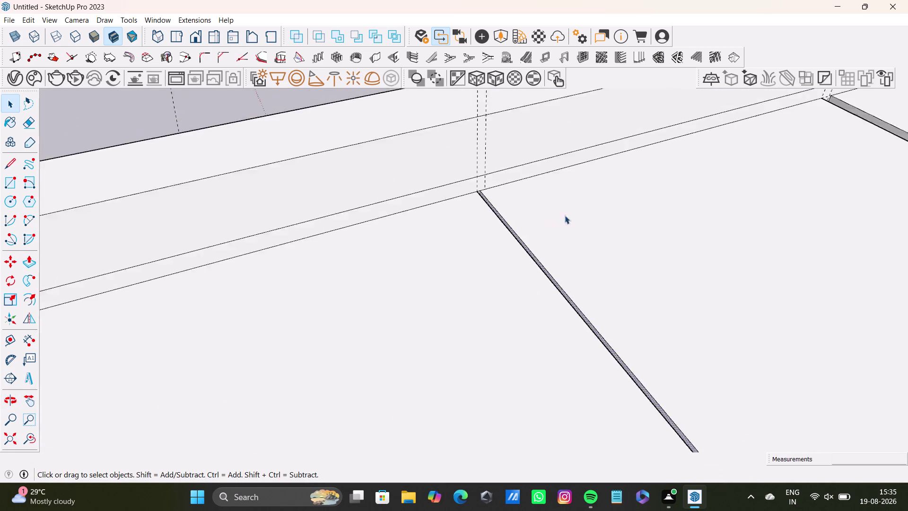
scroll(down, 3)
middle_drag(681, 236, 421, 131)
scroll(down, 3)
middle_drag(591, 190, 495, 133)
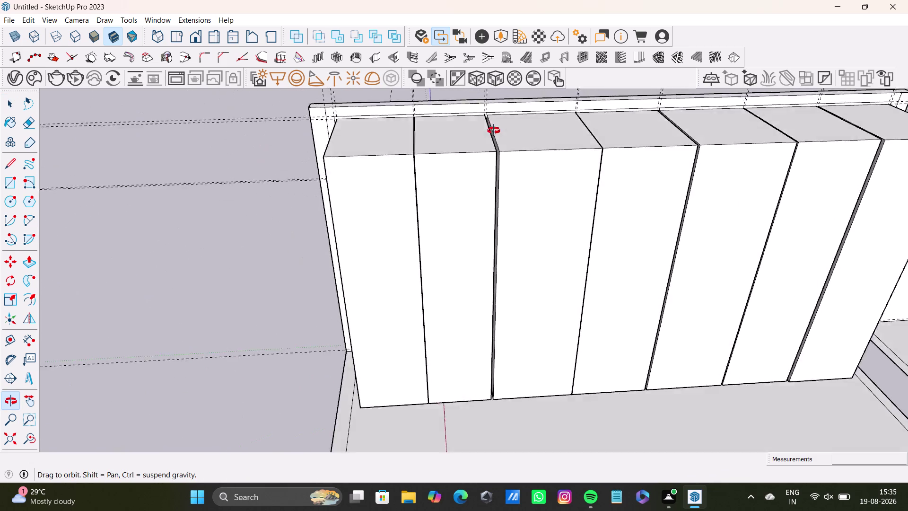
middle_drag(496, 133, 438, 114)
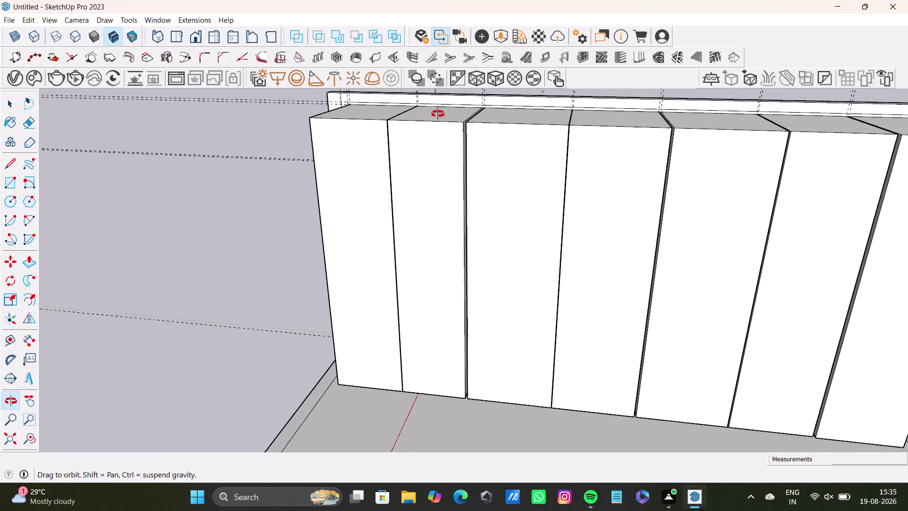
middle_drag(438, 114, 477, 272)
Look down between the blocks and push a third gap face closed.
scroll(up, 3)
middle_drag(620, 218, 434, 247)
scroll(up, 3)
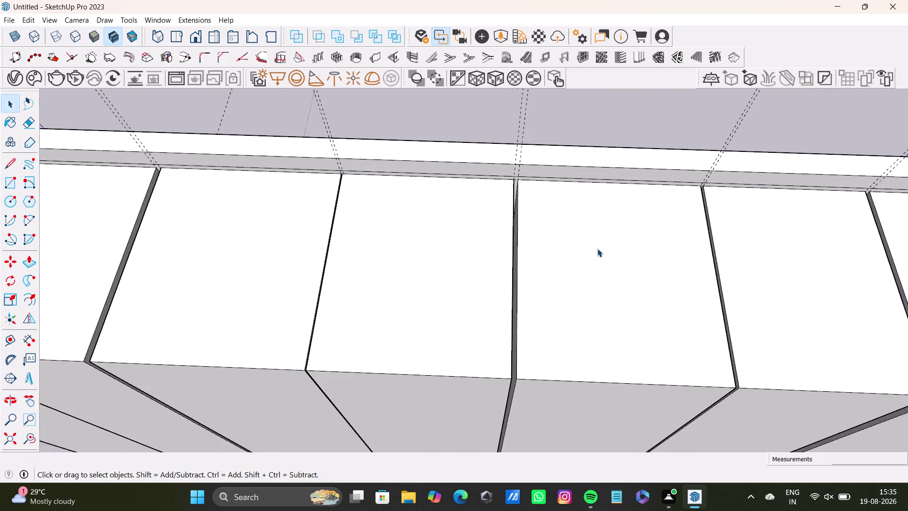
middle_drag(598, 249, 443, 264)
scroll(up, 3)
middle_drag(480, 243, 496, 189)
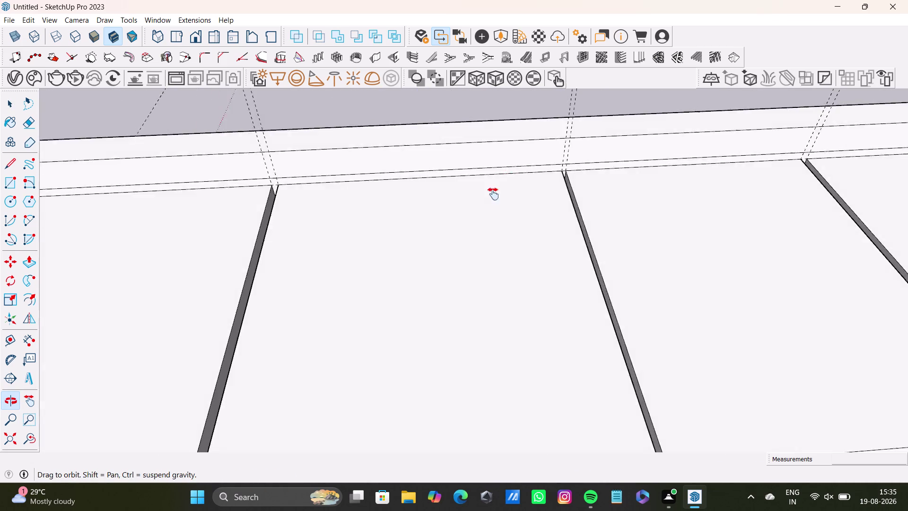
middle_drag(495, 189, 480, 252)
scroll(up, 3)
middle_drag(549, 261, 470, 214)
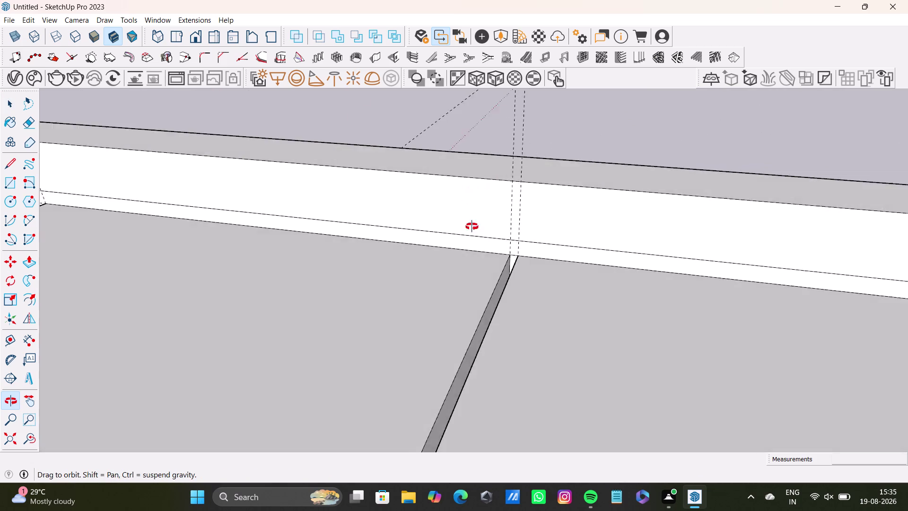
middle_drag(470, 214, 610, 278)
scroll(up, 3)
click(504, 250)
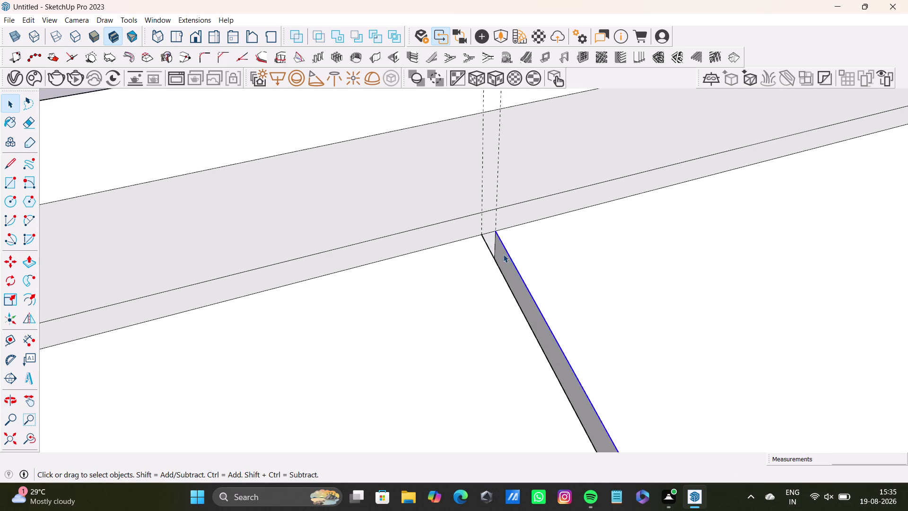
click(503, 255)
key(p)
drag(505, 255, 499, 255)
key(space)
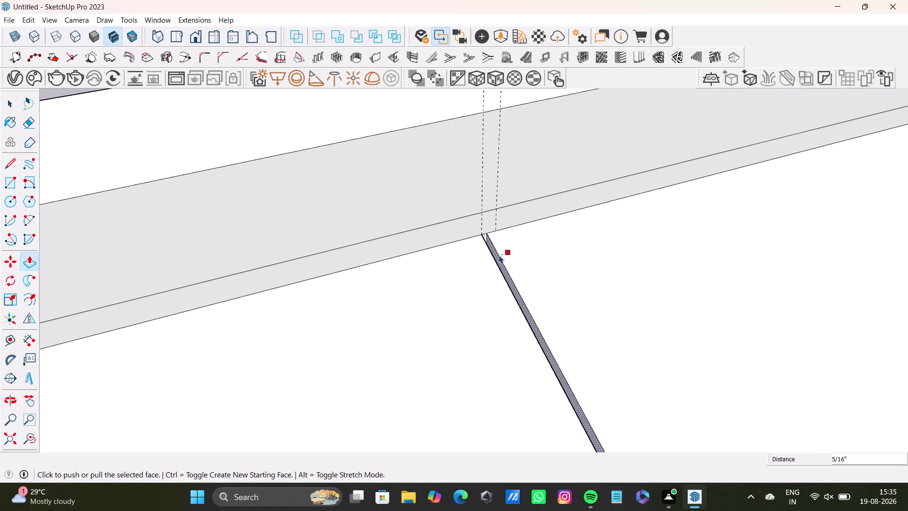
Move along the row and Push/Pull a fourth gap face.
scroll(down, 3)
middle_drag(511, 276, 553, 256)
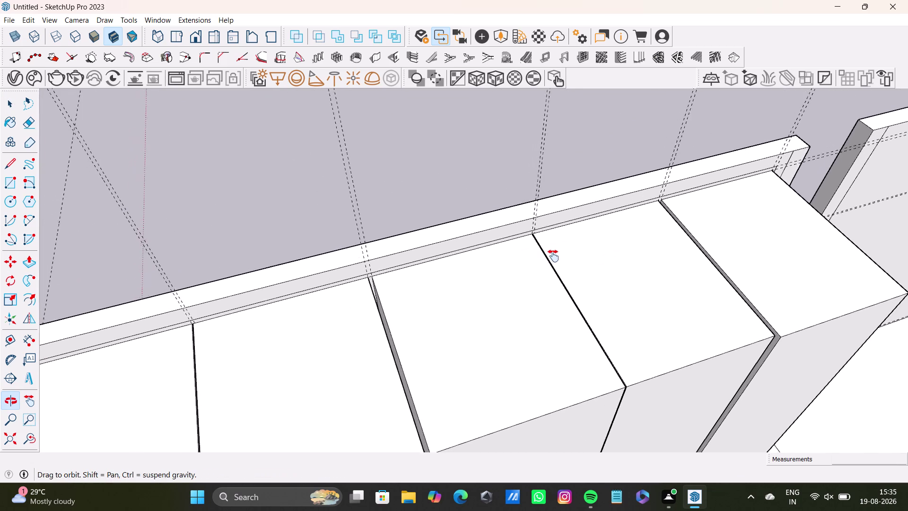
middle_drag(553, 256, 554, 256)
scroll(up, 3)
scroll(down, 3)
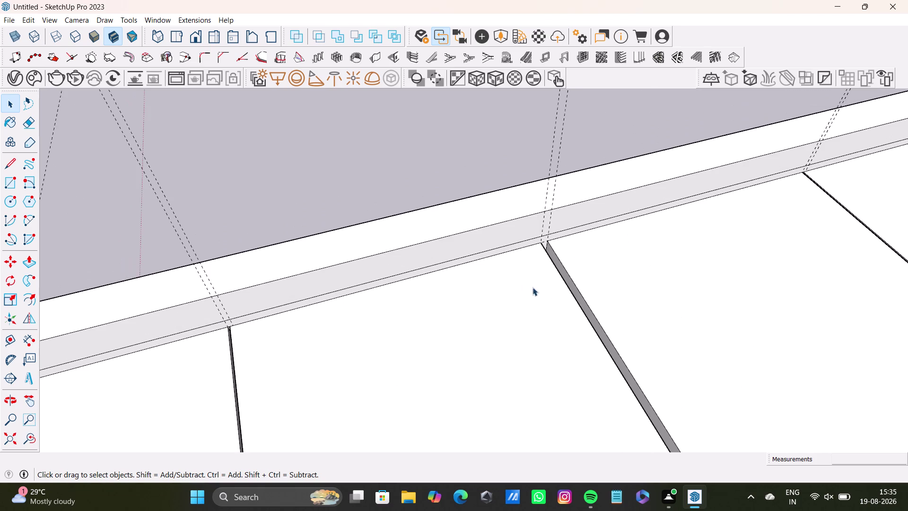
scroll(down, 3)
middle_drag(569, 280, 565, 187)
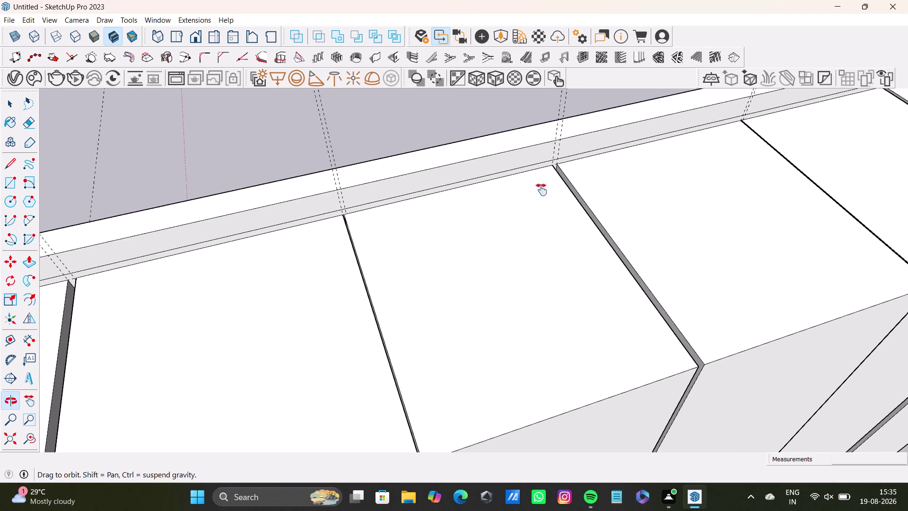
middle_drag(564, 187, 384, 215)
scroll(up, 3)
key(space)
click(380, 220)
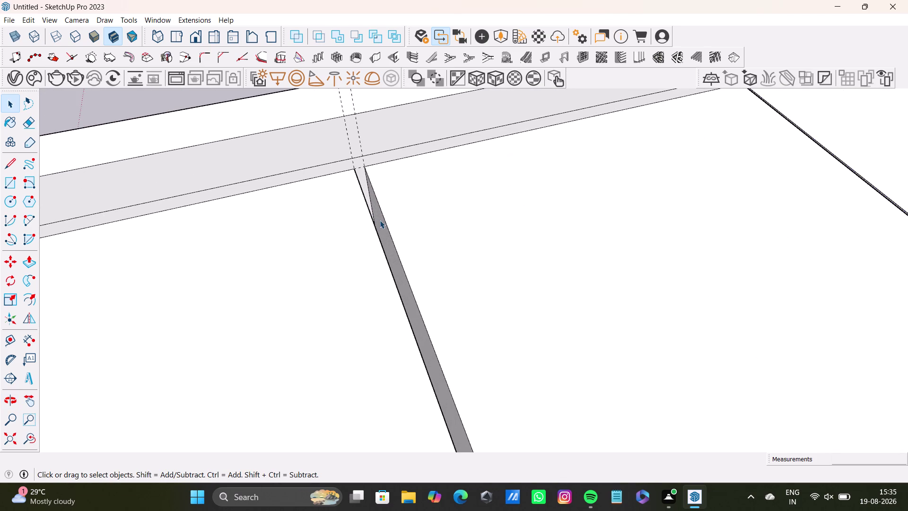
key(p)
click(382, 220)
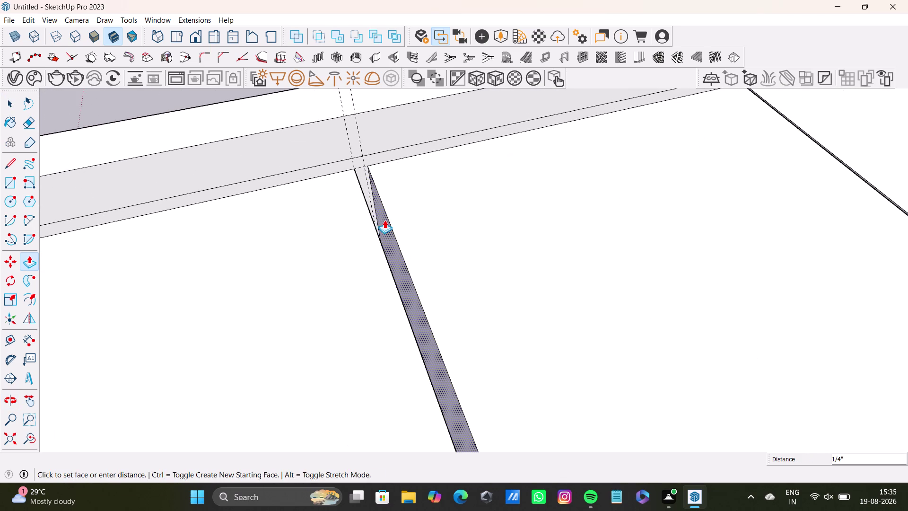
key(space)
Close the last open gap, then orbit out to review the seams.
scroll(down, 3)
middle_drag(656, 212, 417, 318)
scroll(up, 3)
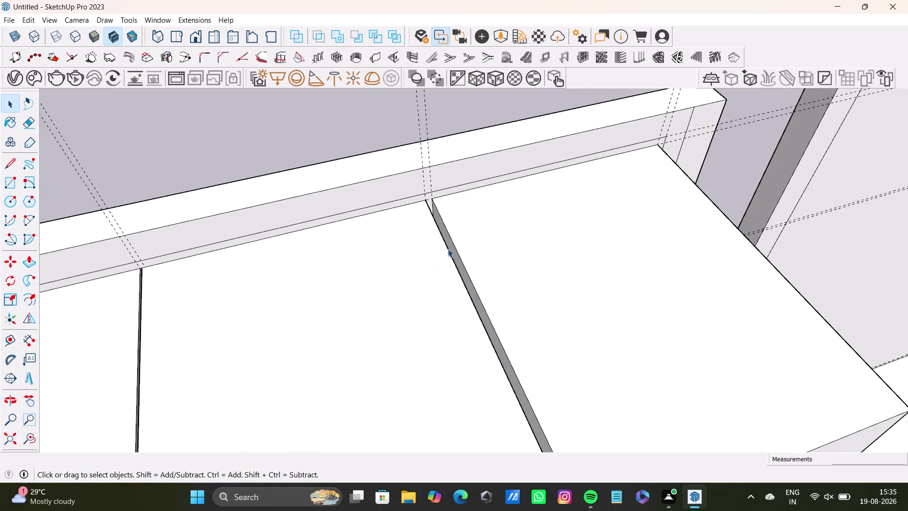
scroll(up, 3)
click(440, 209)
key(space)
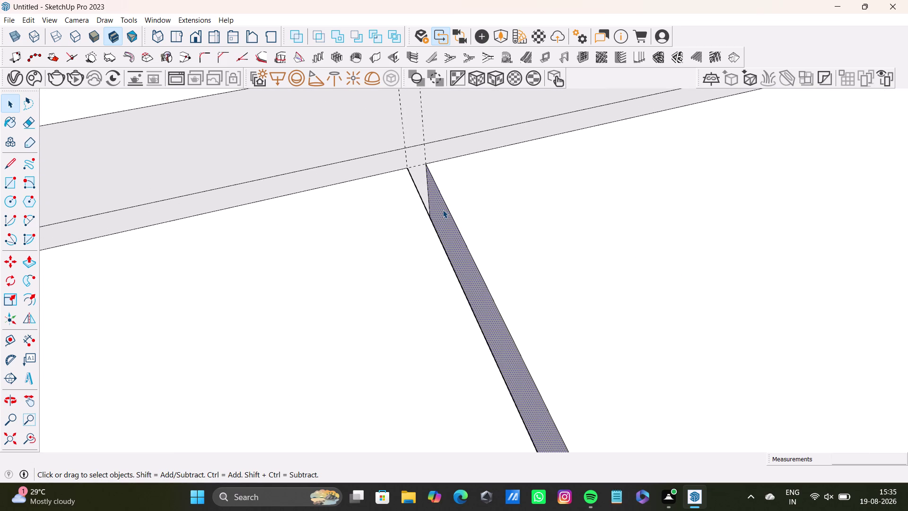
click(443, 210)
key(p)
drag(442, 210, 451, 203)
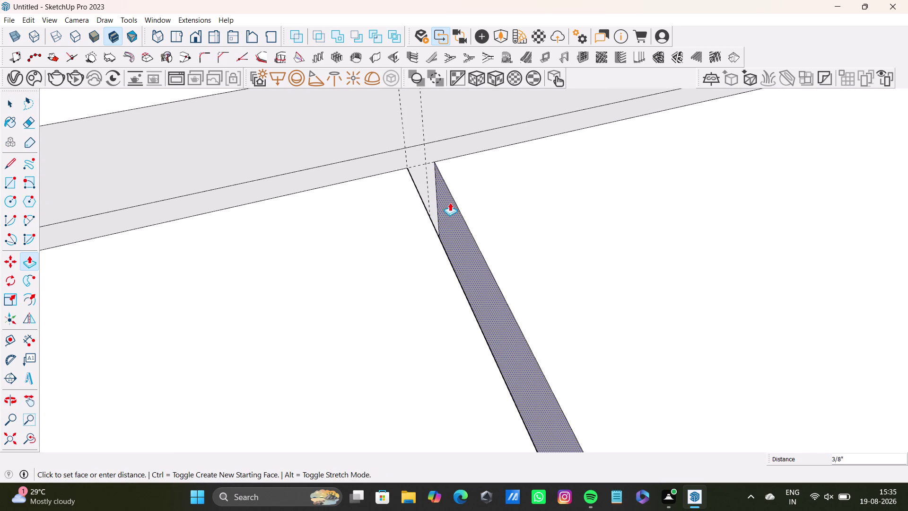
drag(450, 203, 445, 201)
key(space)
scroll(down, 3)
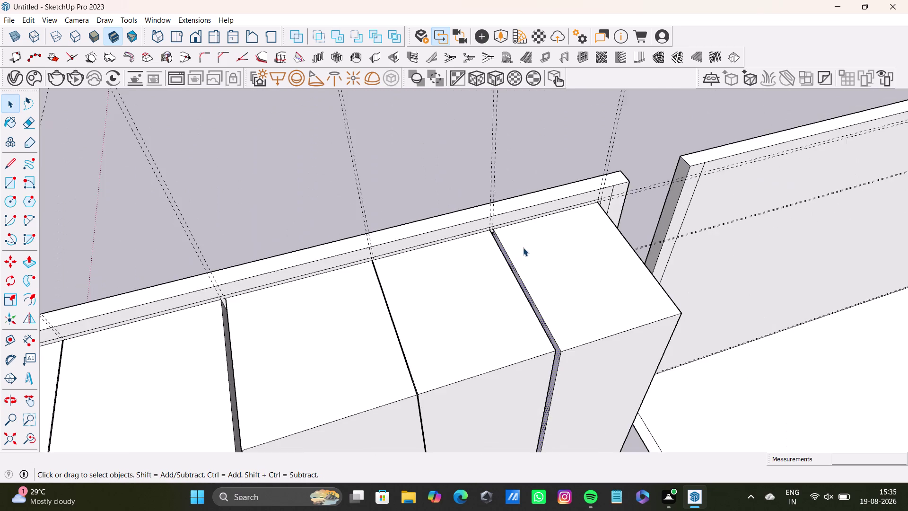
scroll(down, 3)
middle_drag(640, 256, 596, 252)
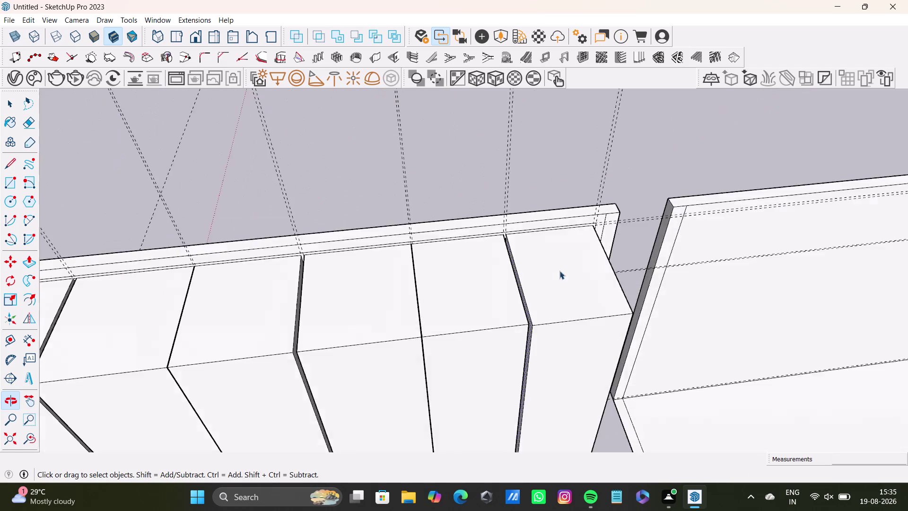
scroll(down, 3)
middle_drag(499, 277, 555, 212)
key(space)
middle_drag(537, 318, 520, 184)
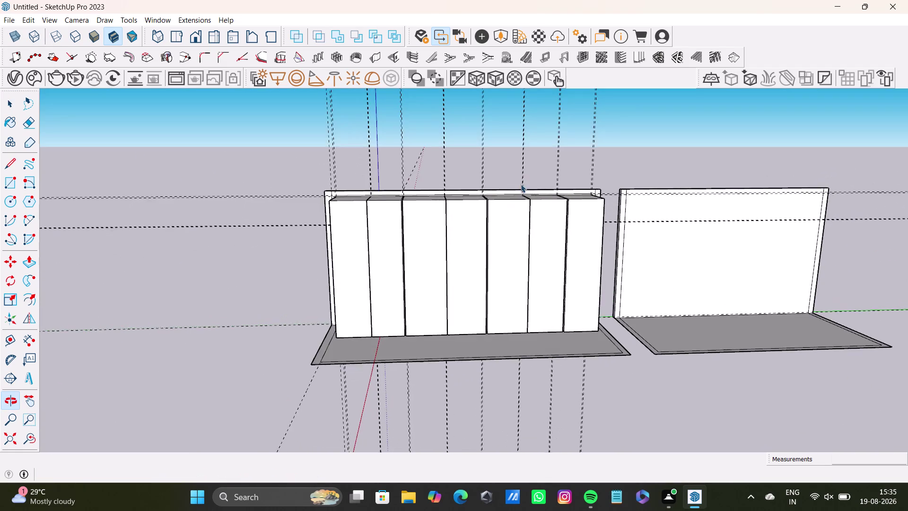
scroll(up, 3)
middle_drag(503, 259, 527, 265)
middle_drag(528, 275, 504, 240)
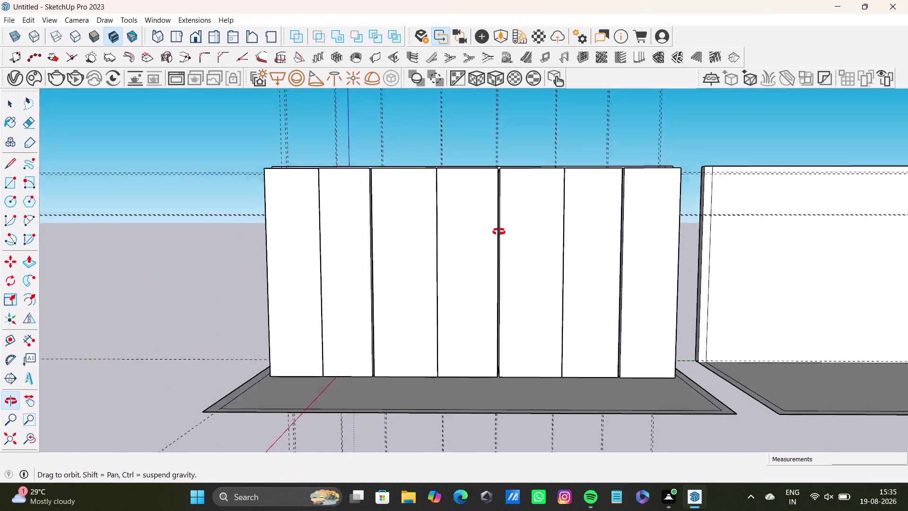
middle_drag(504, 239, 478, 323)
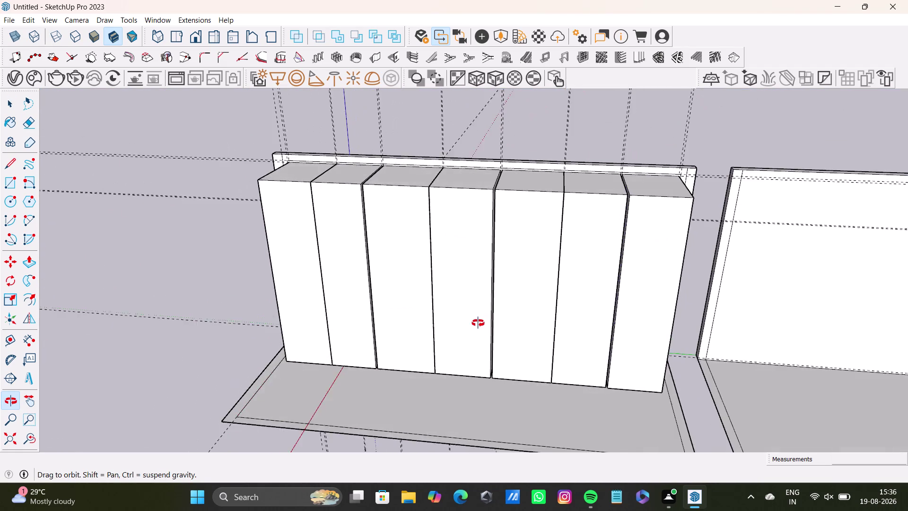
middle_drag(478, 323, 505, 295)
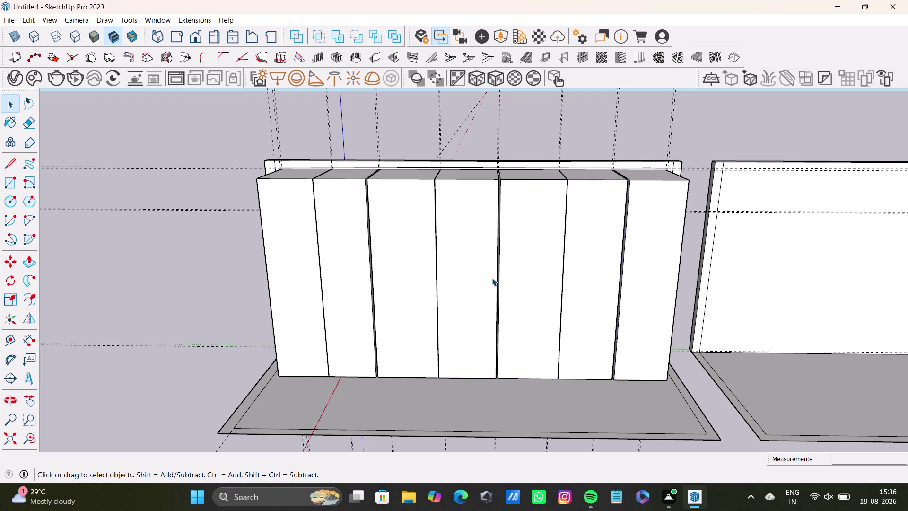
scroll(up, 3)
scroll(down, 3)
scroll(down, 3)
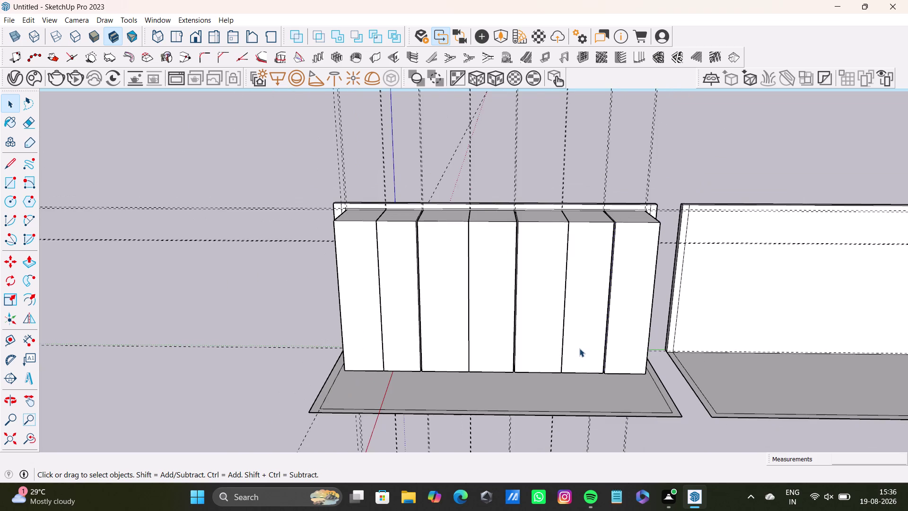
scroll(down, 3)
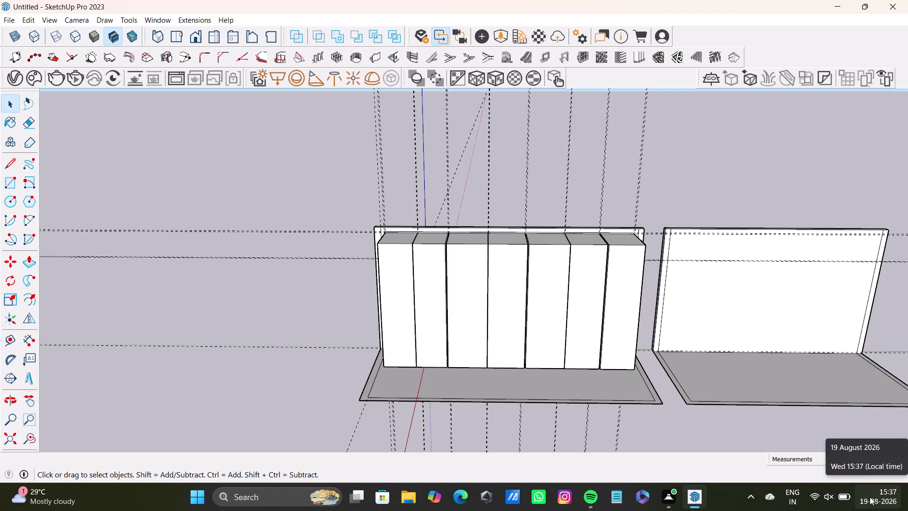
scroll(up, 3)
scroll(up, 3)
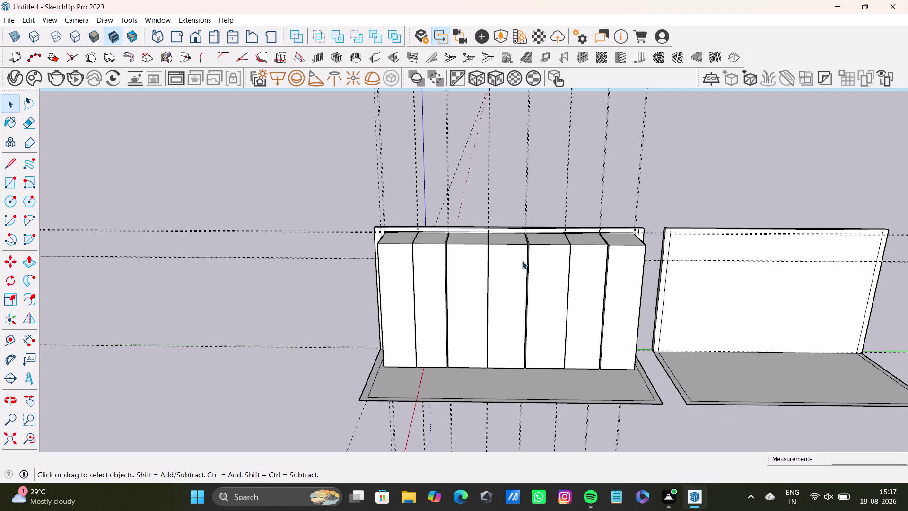
scroll(up, 3)
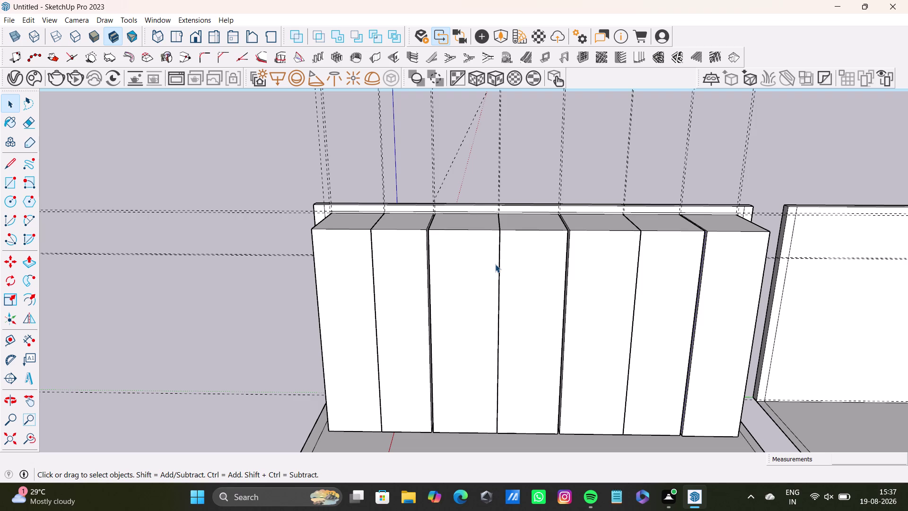
middle_drag(536, 290, 533, 322)
middle_drag(533, 321, 512, 438)
middle_drag(514, 294, 496, 448)
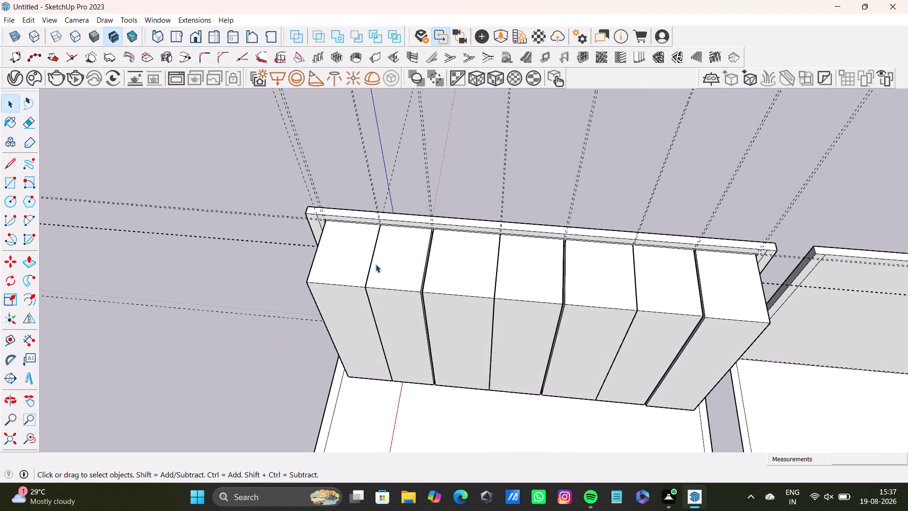
middle_drag(385, 287, 391, 195)
scroll(up, 3)
middle_drag(403, 237, 415, 171)
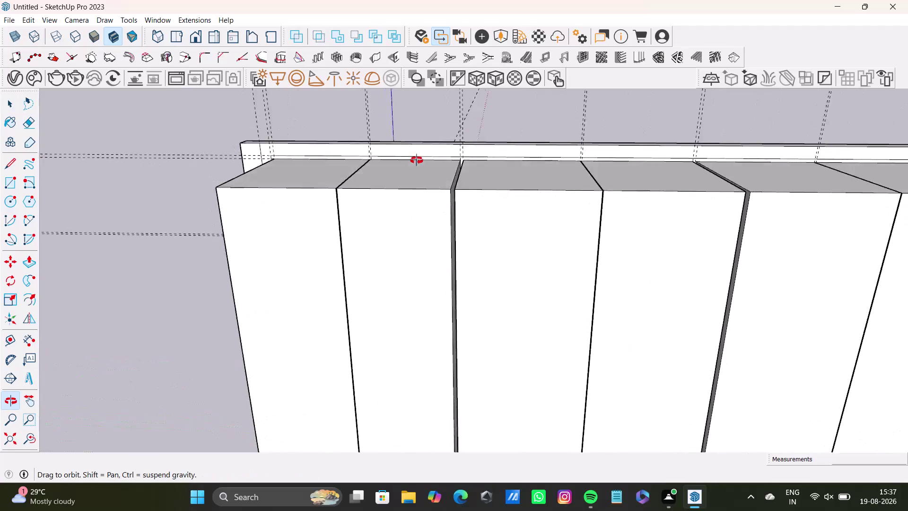
middle_drag(414, 171, 428, 316)
scroll(up, 3)
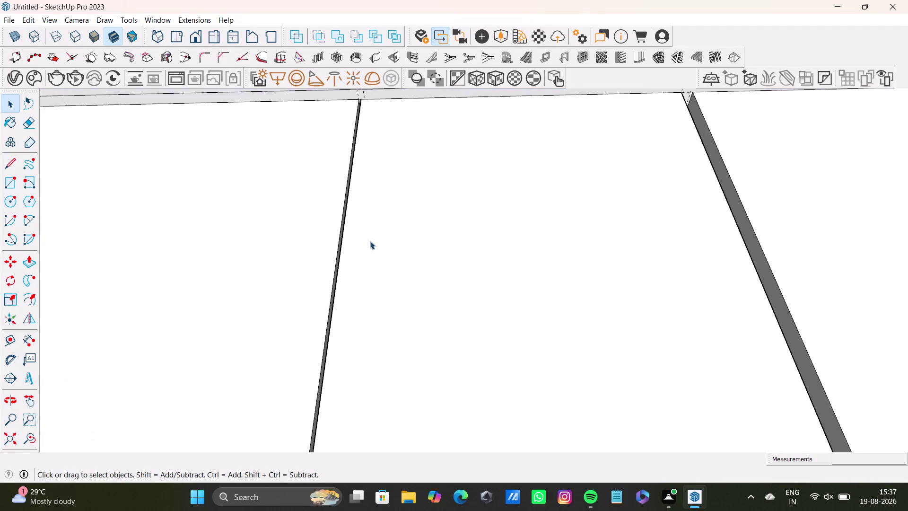
scroll(up, 3)
scroll(down, 3)
middle_drag(414, 239, 419, 284)
scroll(down, 3)
scroll(down, 3)
middle_drag(393, 218, 476, 268)
scroll(up, 3)
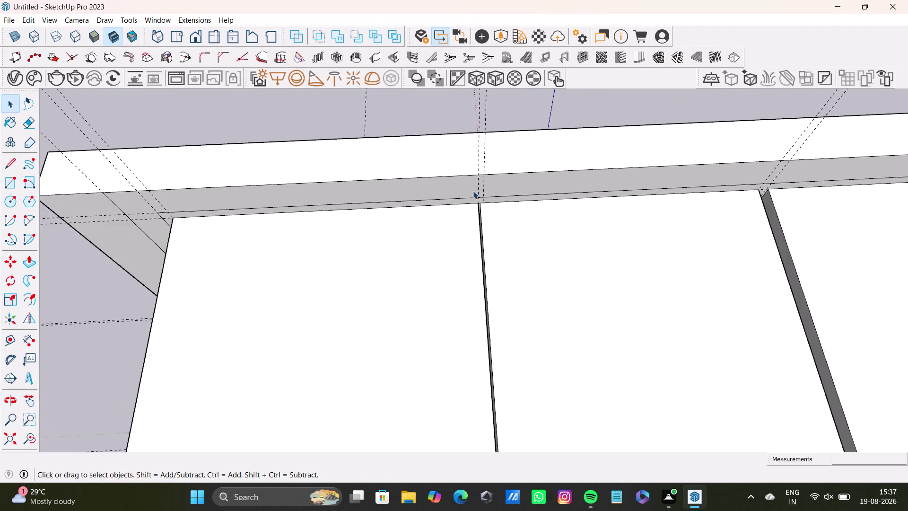
scroll(up, 3)
Select the thin gap face and pull it repeatedly toward the neighbouring block.
click(491, 231)
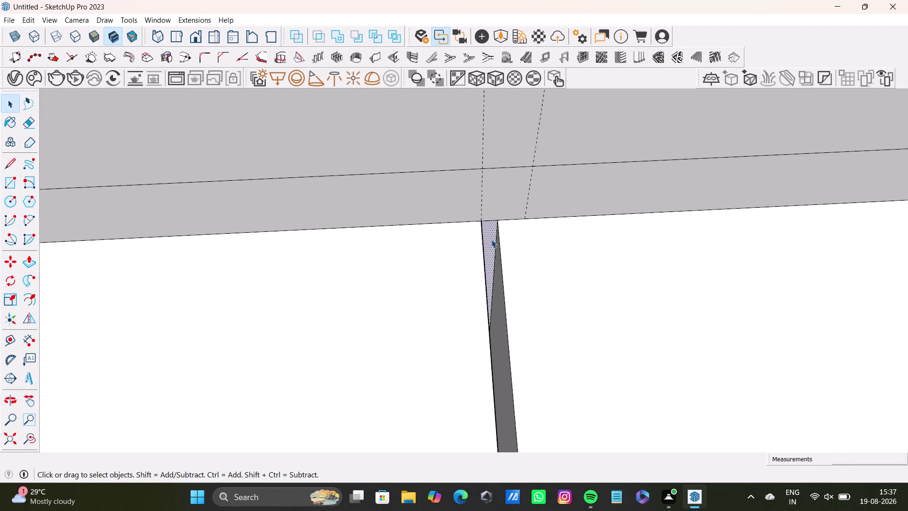
key(p)
drag(491, 239, 511, 472)
scroll(down, 3)
middle_drag(484, 353, 479, 161)
drag(493, 233, 517, 440)
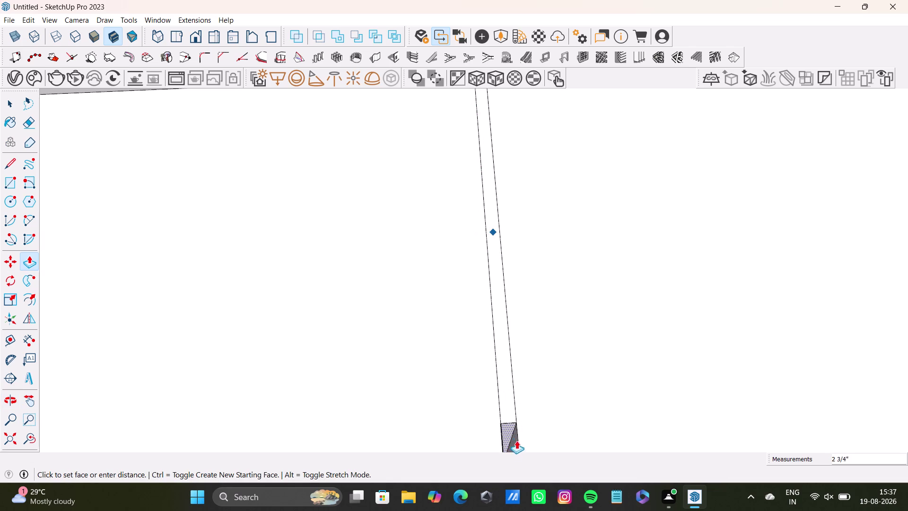
drag(516, 440, 518, 445)
middle_drag(515, 403, 512, 163)
drag(511, 205, 514, 294)
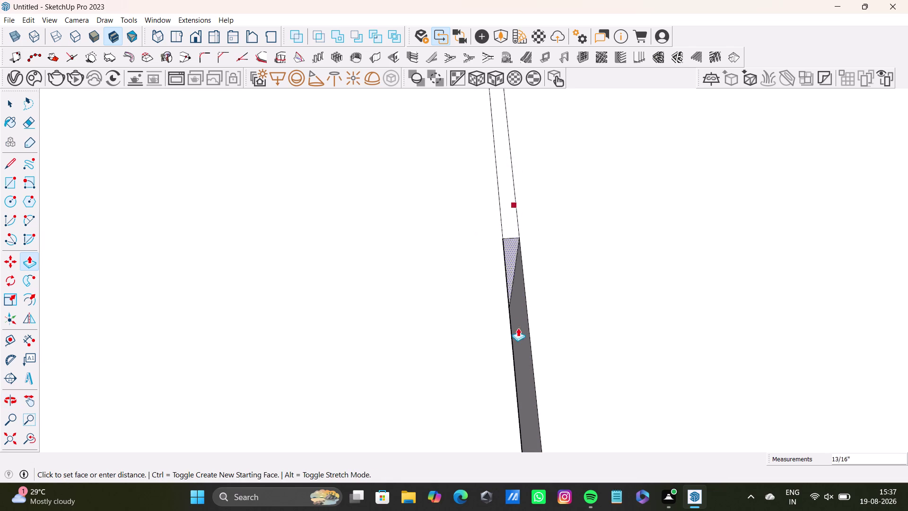
drag(513, 294, 541, 457)
scroll(down, 3)
middle_drag(540, 388, 509, 234)
scroll(down, 3)
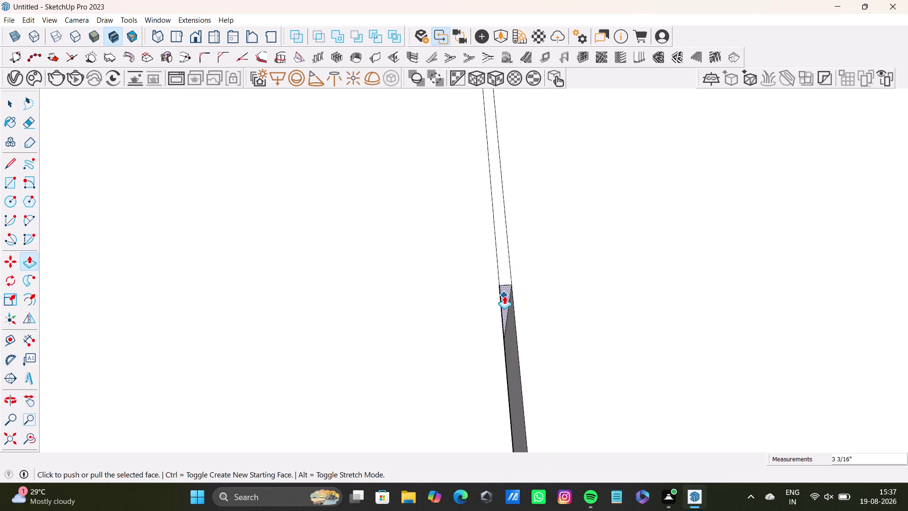
scroll(down, 3)
drag(505, 293, 527, 453)
scroll(down, 3)
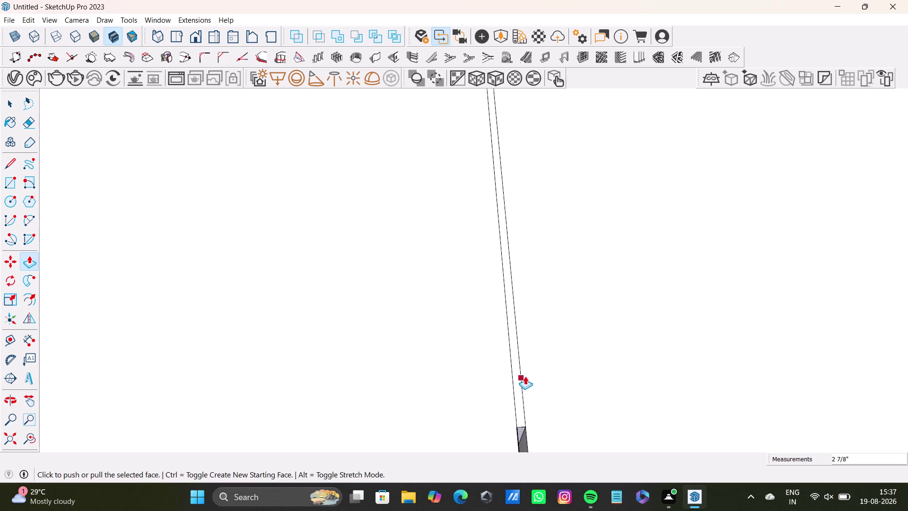
middle_drag(525, 375, 489, 198)
drag(493, 257, 522, 447)
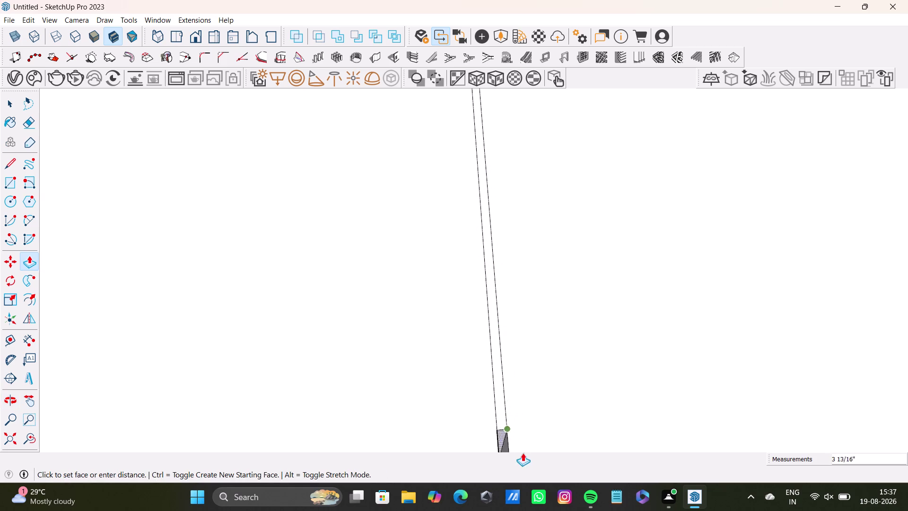
drag(523, 447, 524, 457)
scroll(down, 3)
middle_drag(550, 382, 505, 197)
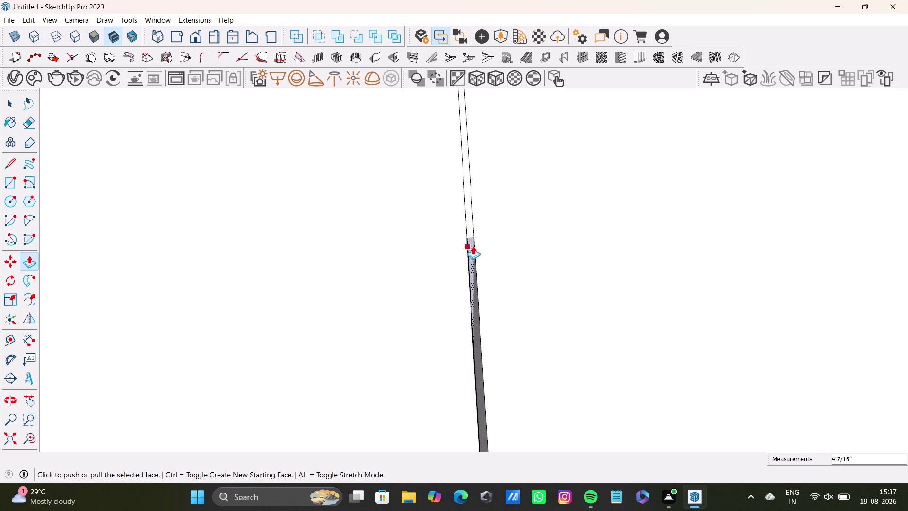
Re-pick the gap face and extrude it down to the floor until flush.
click(472, 247)
drag(471, 255, 499, 412)
middle_drag(532, 285, 519, 91)
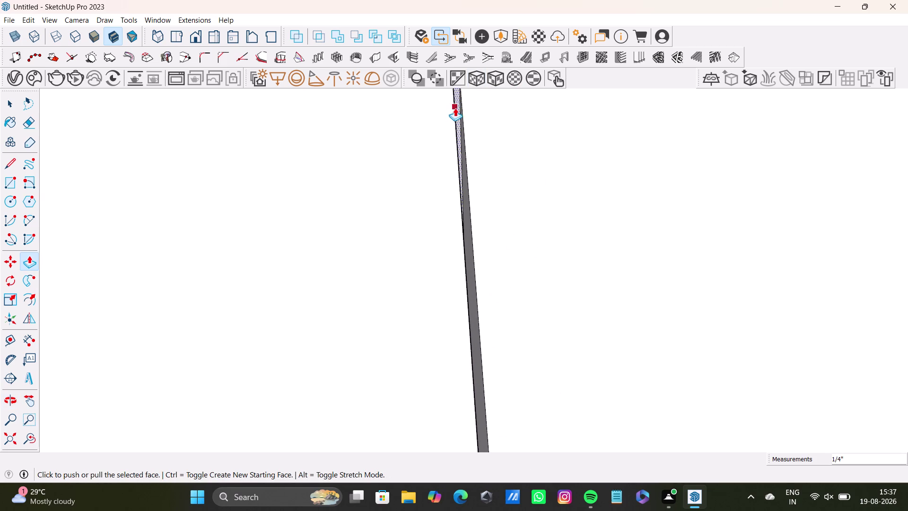
drag(460, 109, 521, 464)
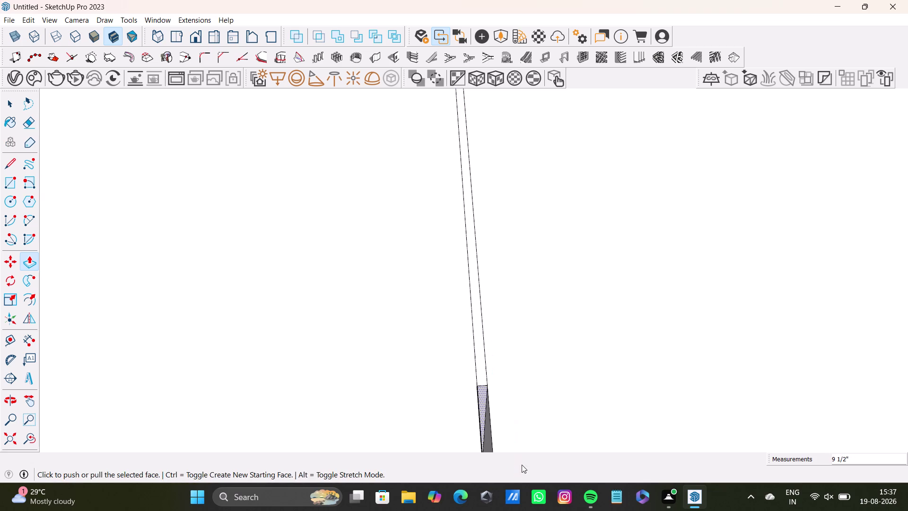
scroll(down, 3)
middle_drag(607, 334, 510, 43)
scroll(down, 3)
scroll(up, 3)
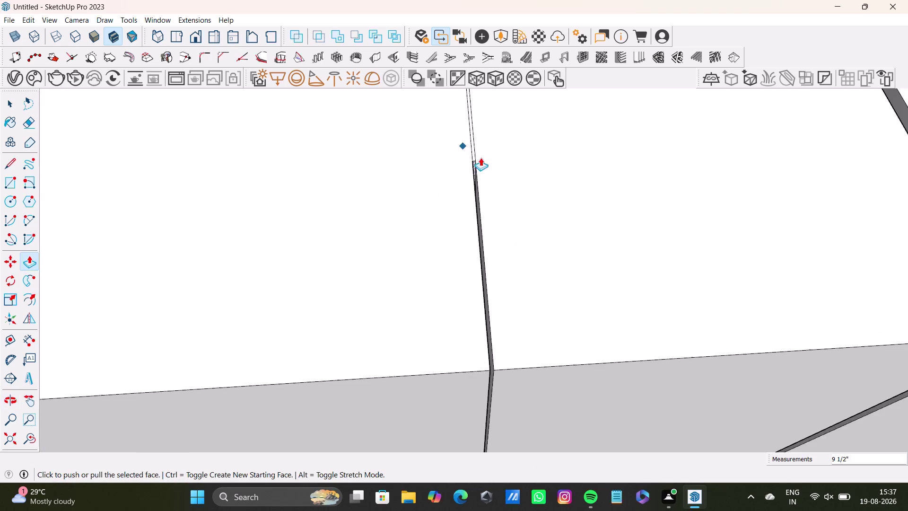
scroll(up, 3)
drag(473, 170, 510, 446)
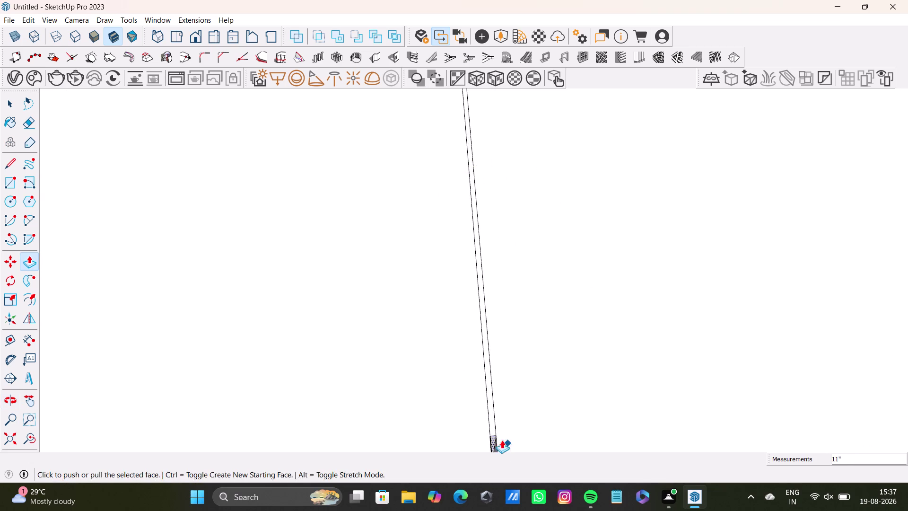
scroll(down, 3)
middle_drag(558, 379, 534, 200)
scroll(up, 3)
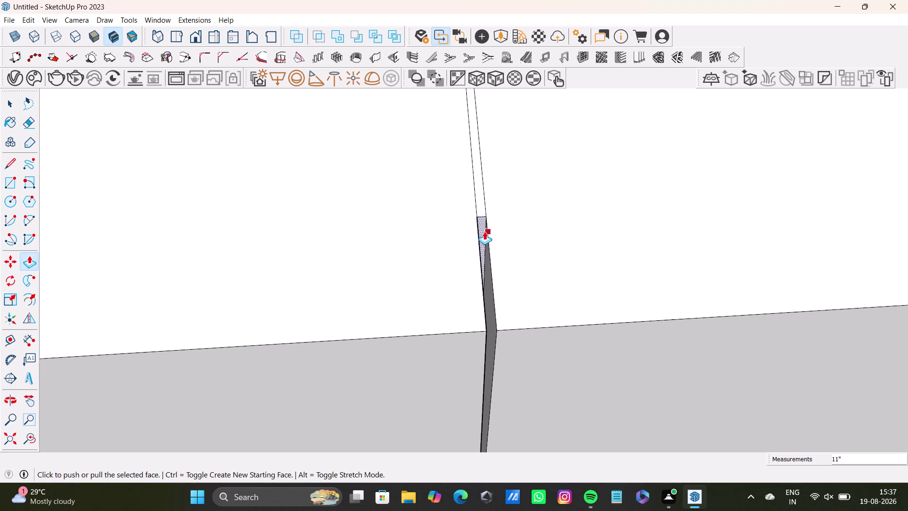
drag(484, 226, 490, 358)
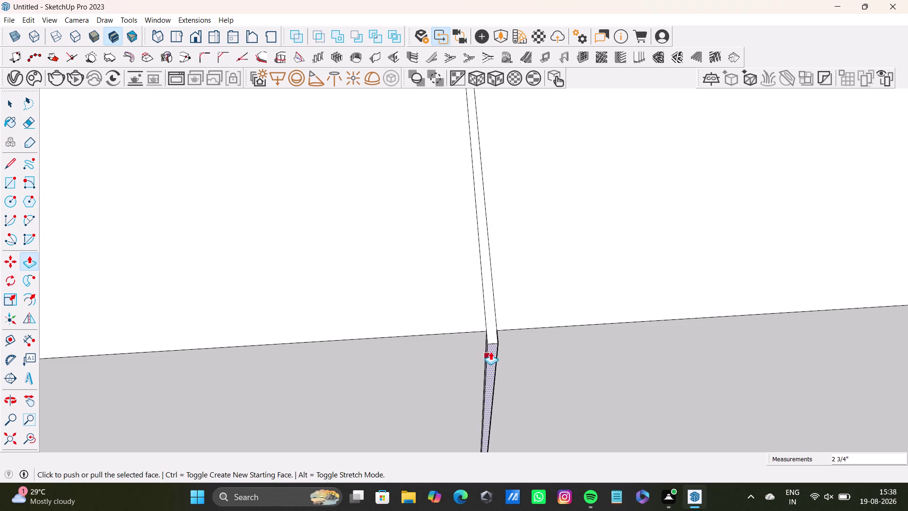
click(494, 344)
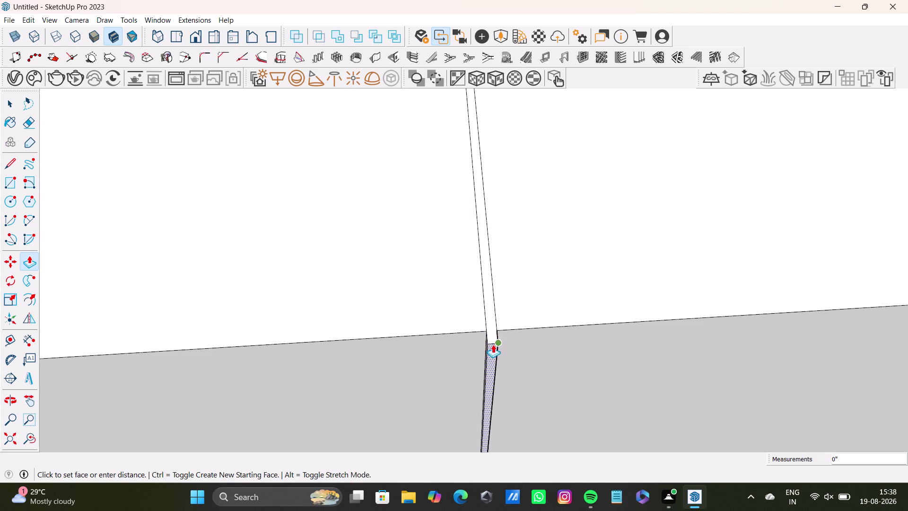
key(space)
scroll(down, 3)
middle_drag(564, 283, 520, 266)
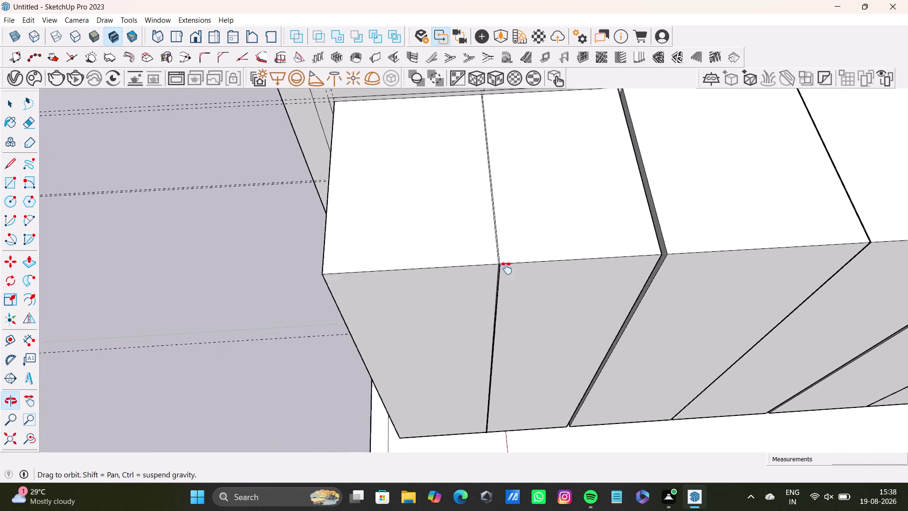
middle_drag(520, 266, 454, 284)
scroll(up, 3)
scroll(down, 3)
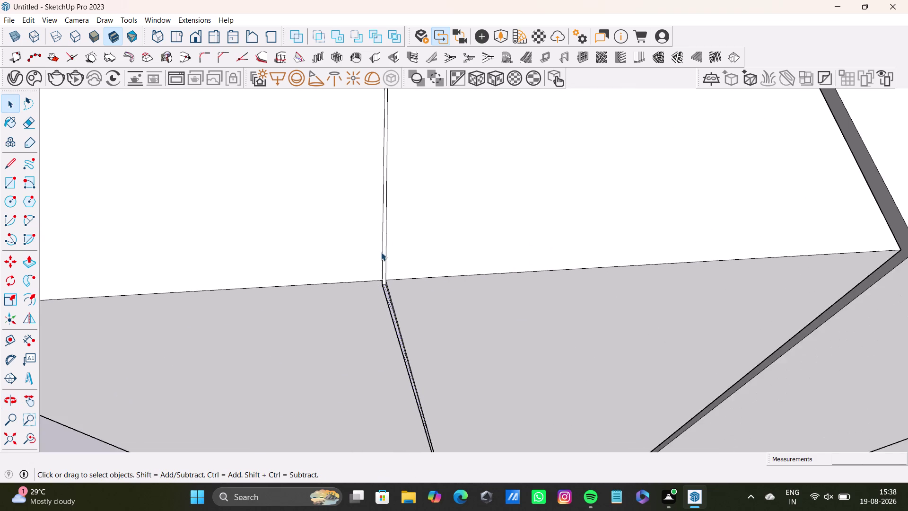
scroll(up, 3)
click(383, 260)
key(Delete)
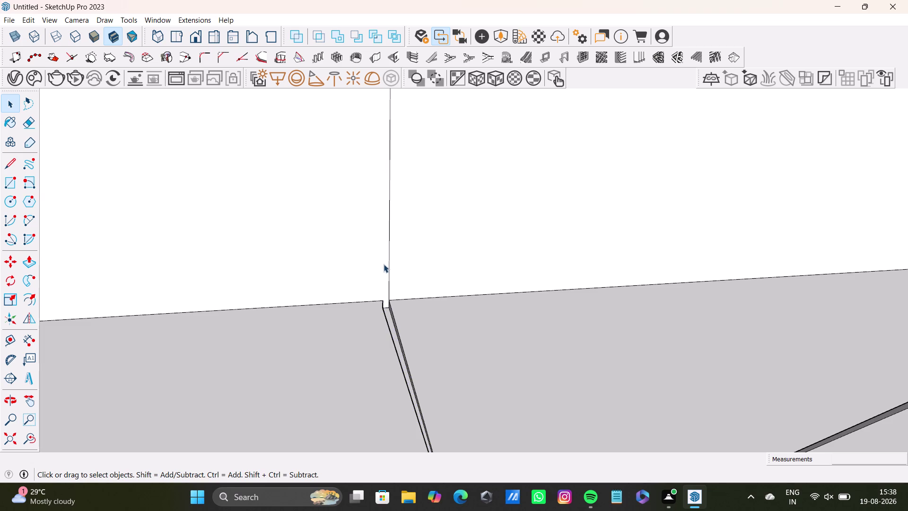
click(390, 276)
key(Delete)
scroll(down, 3)
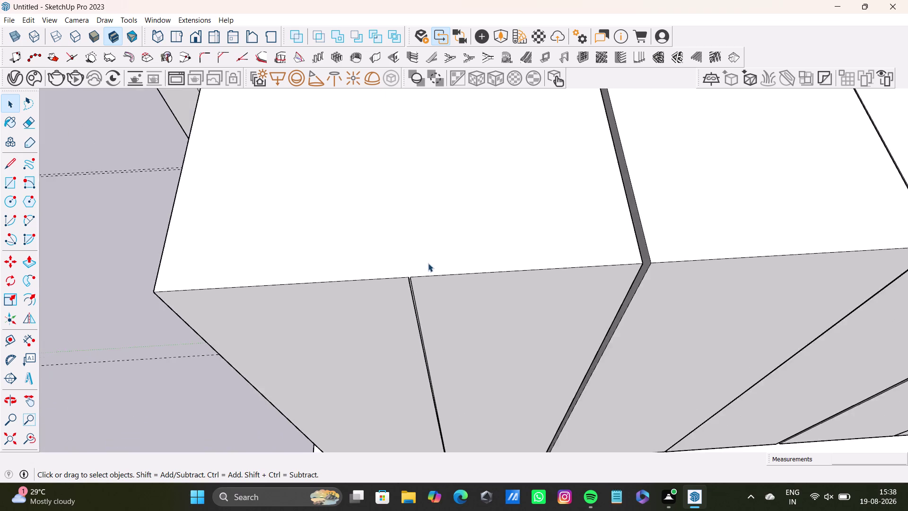
scroll(down, 3)
scroll(up, 3)
scroll(down, 3)
middle_drag(640, 210, 632, 212)
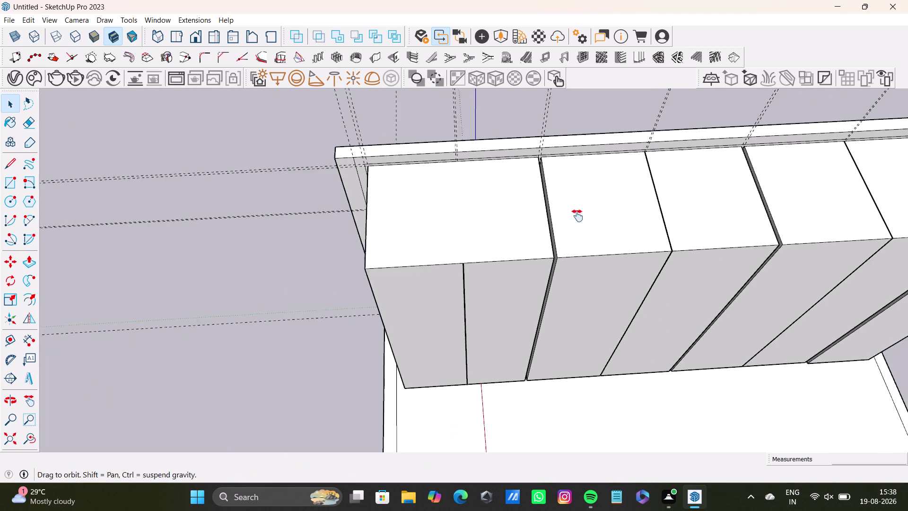
middle_drag(632, 212, 499, 217)
scroll(up, 3)
middle_drag(509, 139, 434, 256)
scroll(down, 3)
scroll(up, 3)
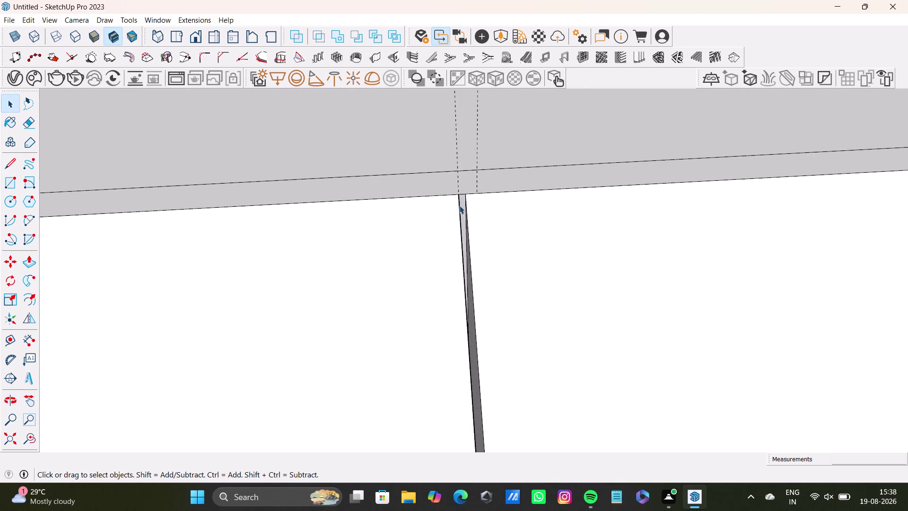
scroll(up, 3)
scroll(up, 3)
click(466, 196)
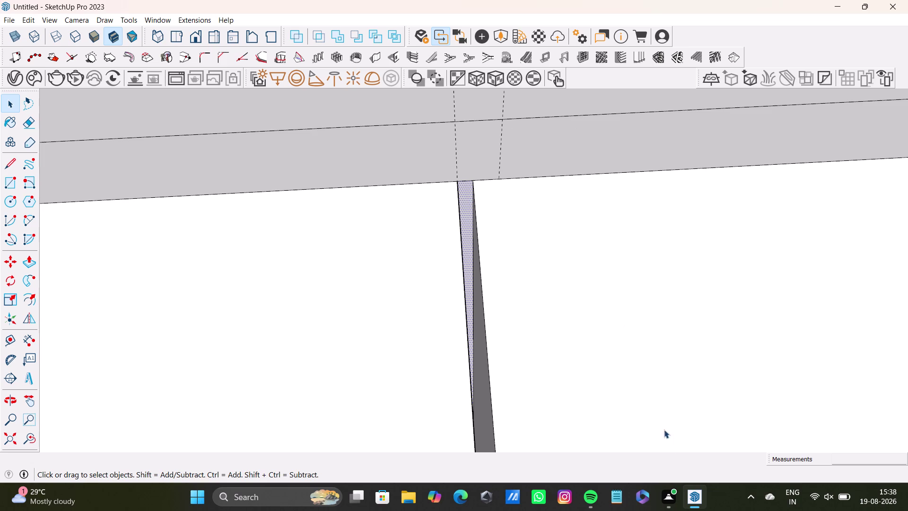